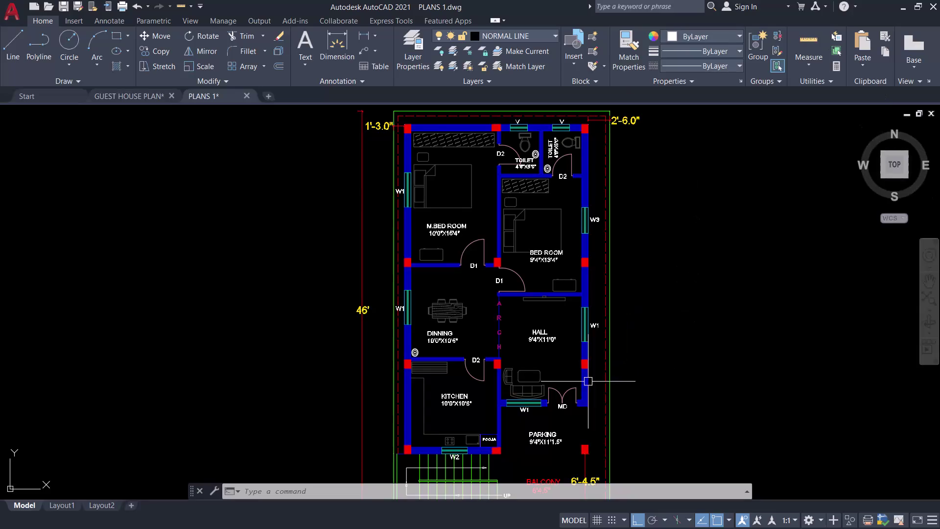
Look over the floor plan and save the drawing.
scroll(up, 3)
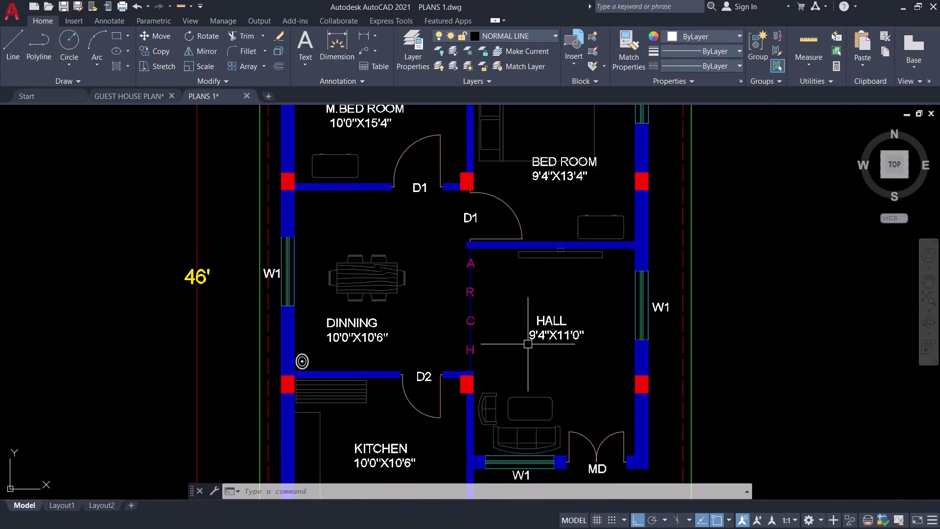
scroll(up, 3)
scroll(down, 3)
middle_drag(629, 299, 741, 239)
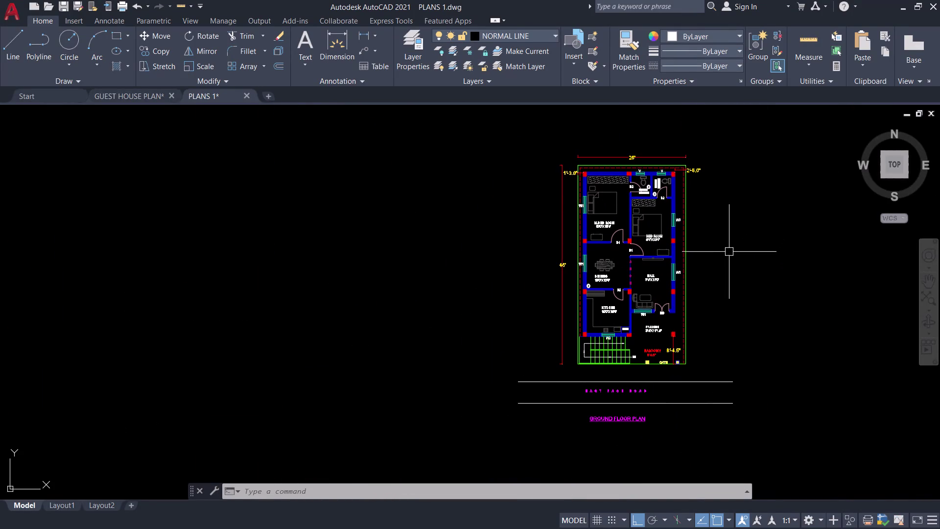
key(ctrl+s)
Pan the view to the empty space above the floor plan.
middle_drag(769, 189, 691, 285)
scroll(up, 3)
middle_drag(627, 124, 590, 264)
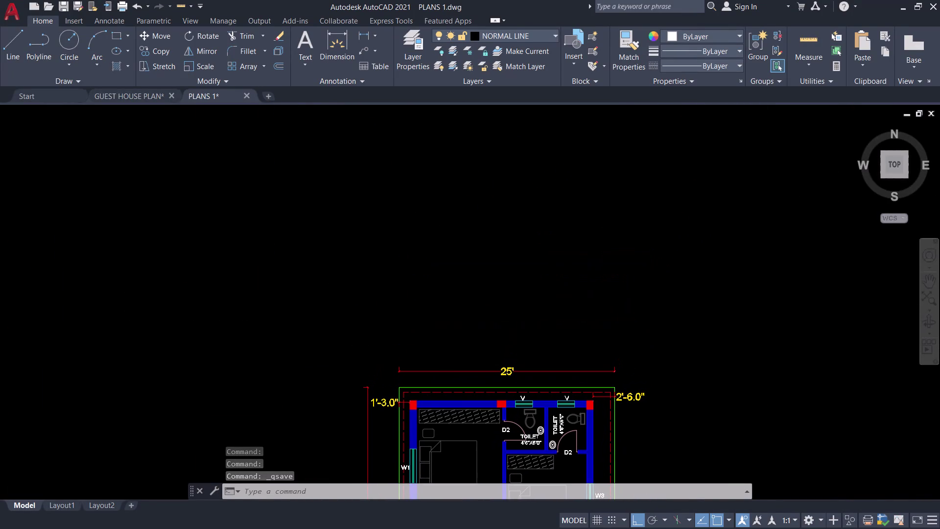
middle_drag(589, 264, 611, 262)
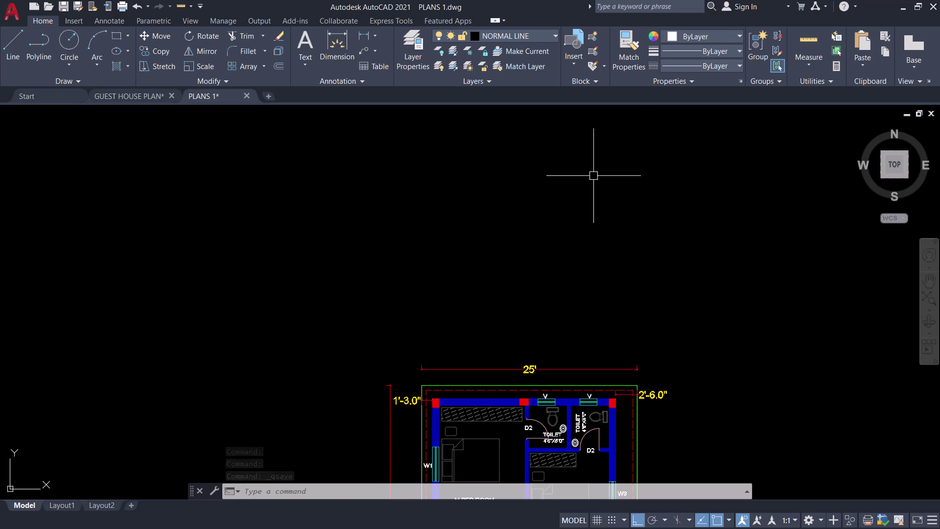
click(554, 40)
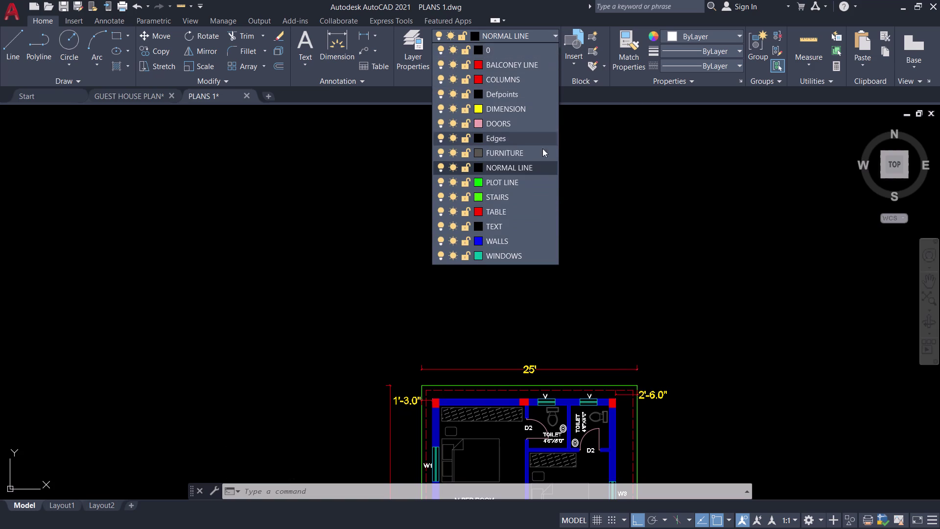
Draw a horizontal green line above the plan on the PLOT LINE layer.
click(526, 182)
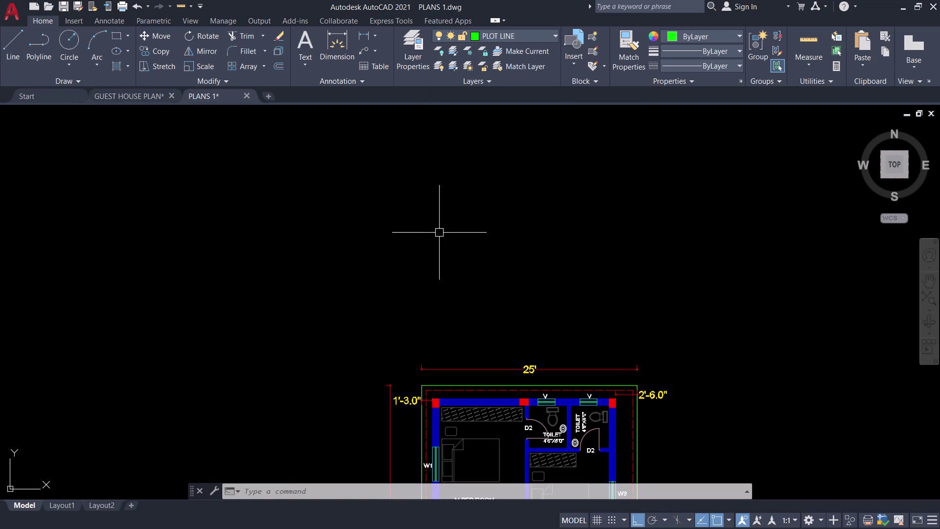
key(l)
key(space)
drag(364, 210, 385, 210)
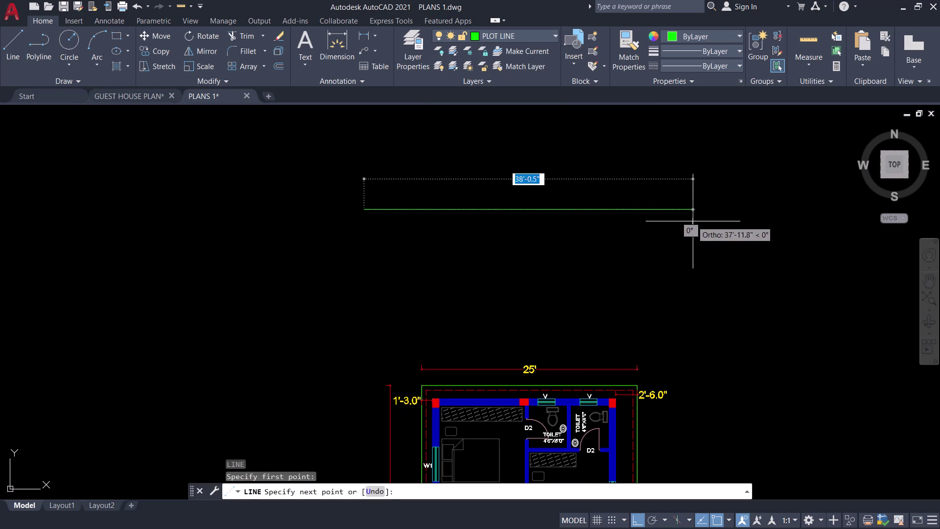
click(718, 220)
key(space)
middle_drag(636, 248, 609, 246)
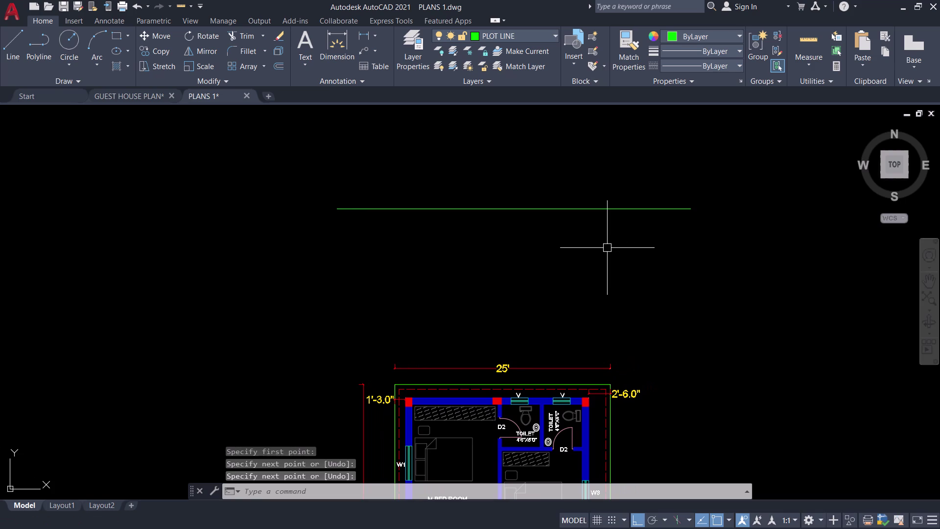
Erase the mistaken green line with the E command.
key(Escape)
drag(584, 191, 581, 183)
drag(579, 225, 582, 232)
key(e)
key(space)
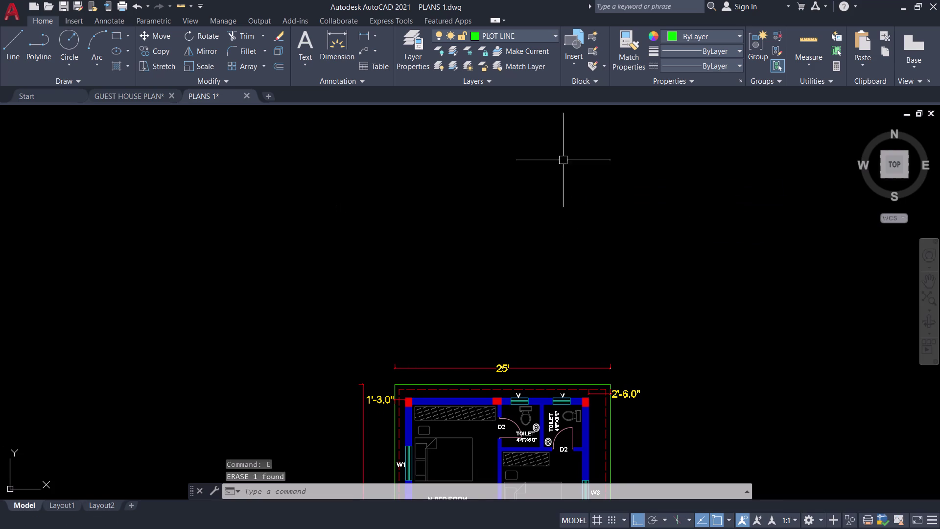
Draw a horizontal line about 35' long on the NORMAL LINE layer, centred above the plan.
click(541, 35)
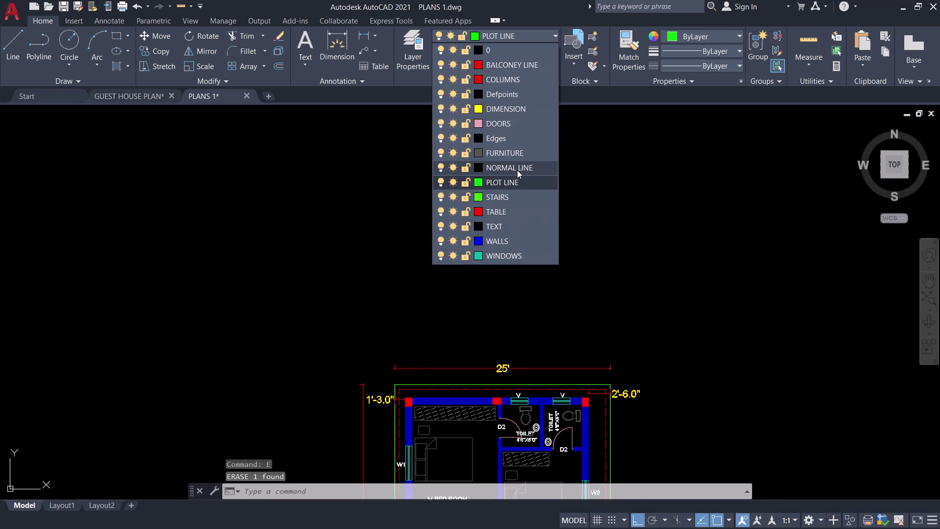
click(517, 169)
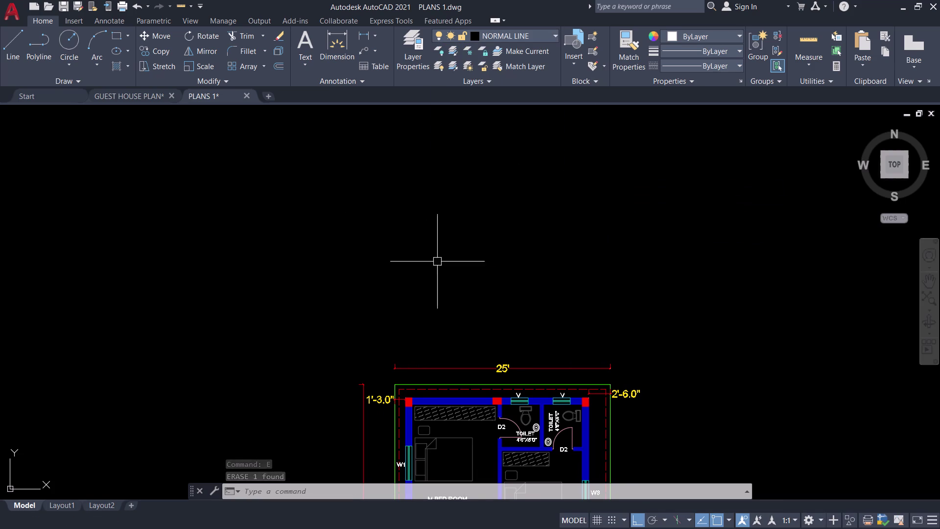
key(l)
key(space)
drag(361, 289, 379, 283)
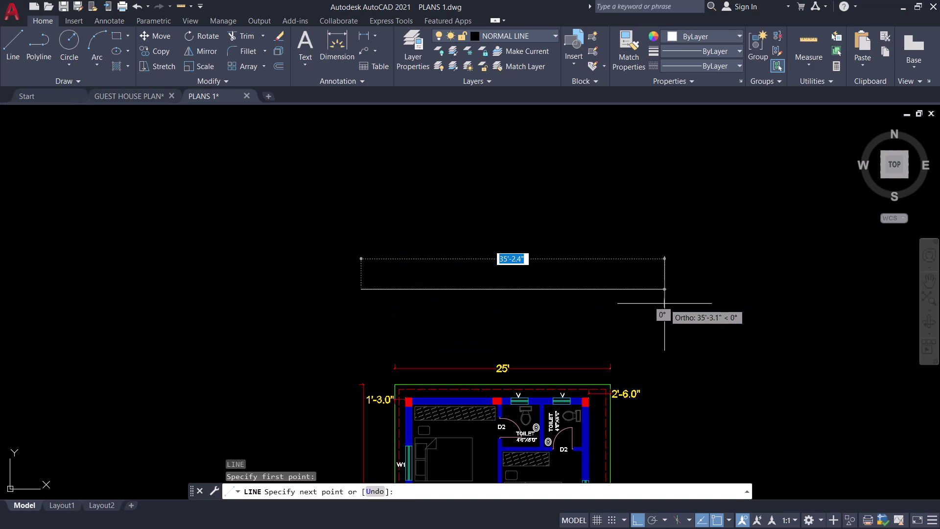
click(654, 302)
key(space)
middle_drag(543, 303, 591, 257)
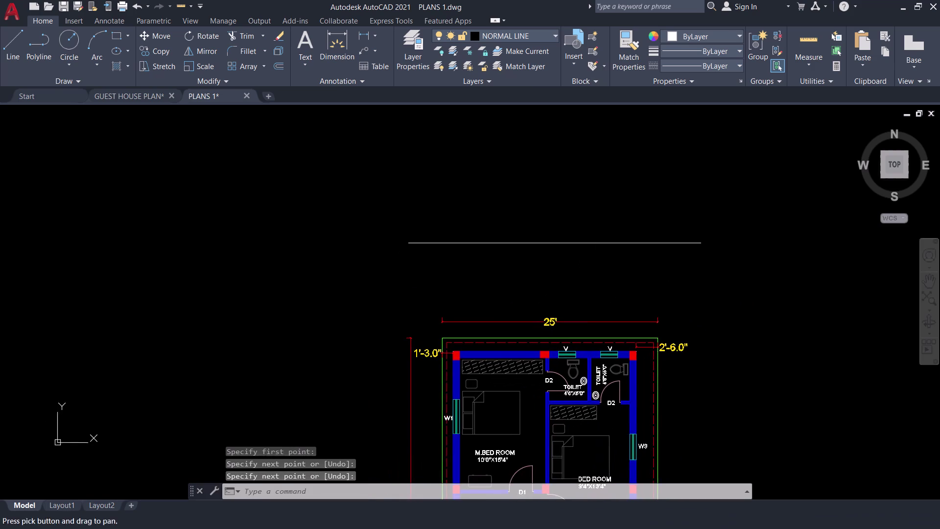
scroll(down, 3)
middle_drag(587, 257, 556, 257)
scroll(up, 3)
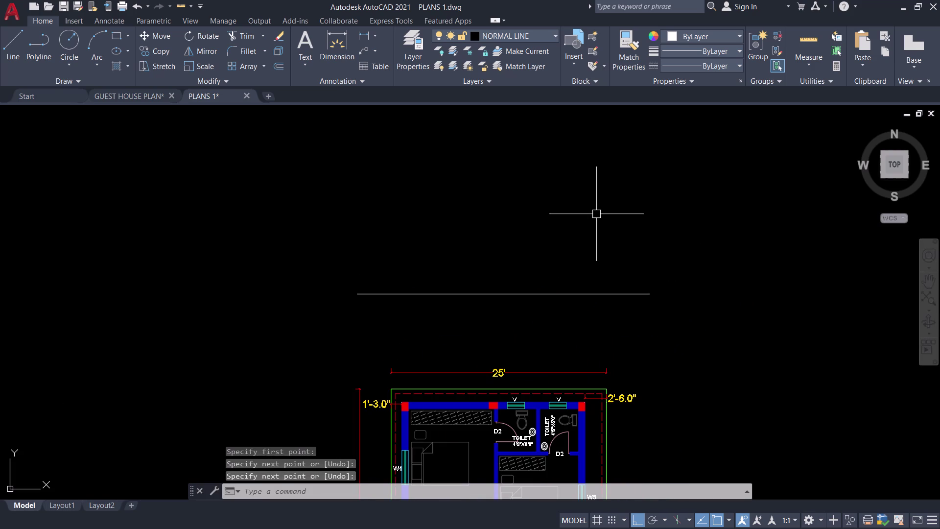
Glance at the layer list and GUEST HOUSE PLAN drawing, then return to PLANS 1.
click(537, 33)
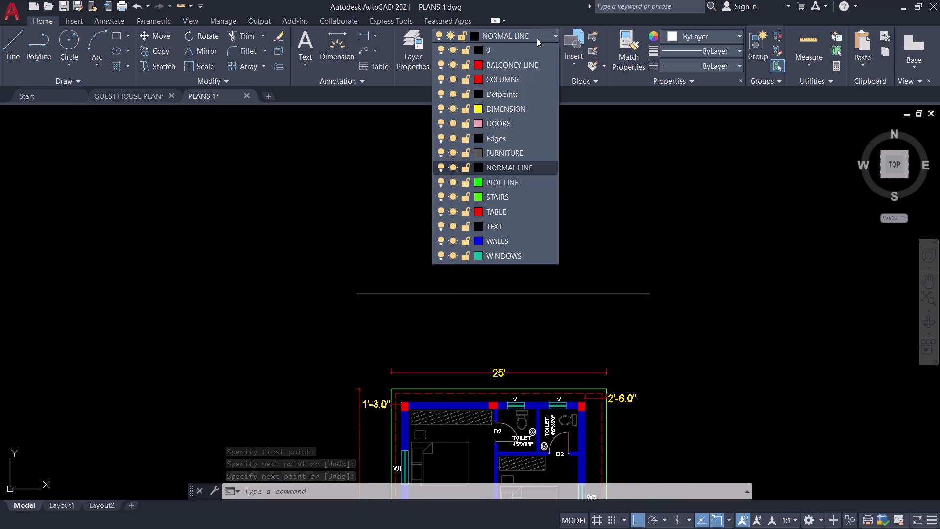
key(Escape)
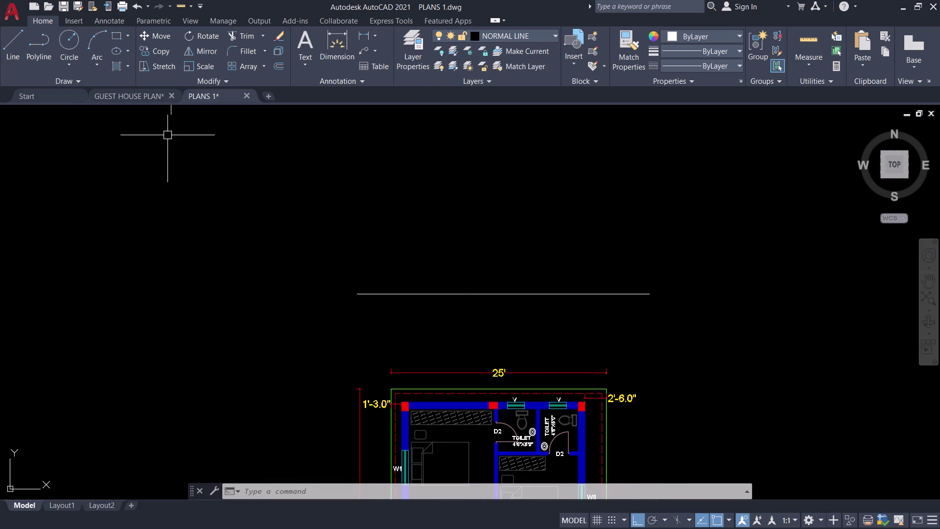
click(127, 96)
click(197, 94)
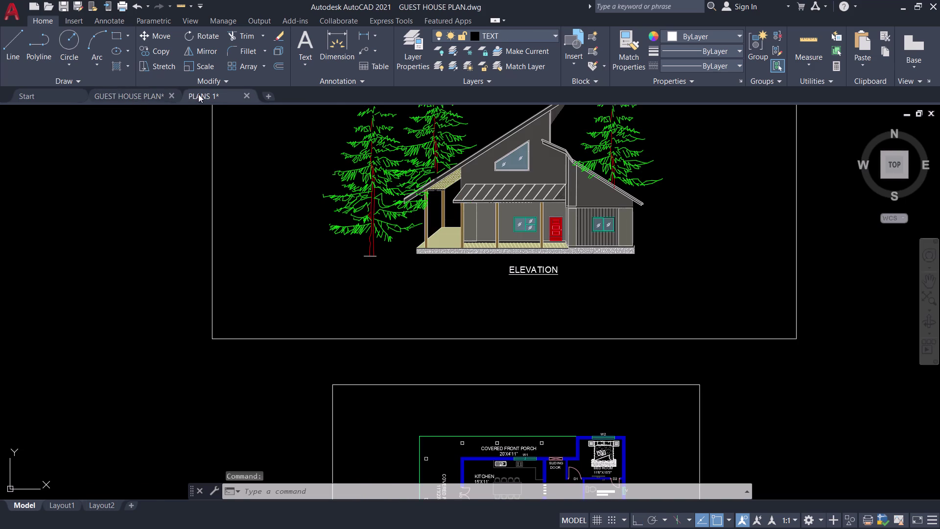
click(528, 36)
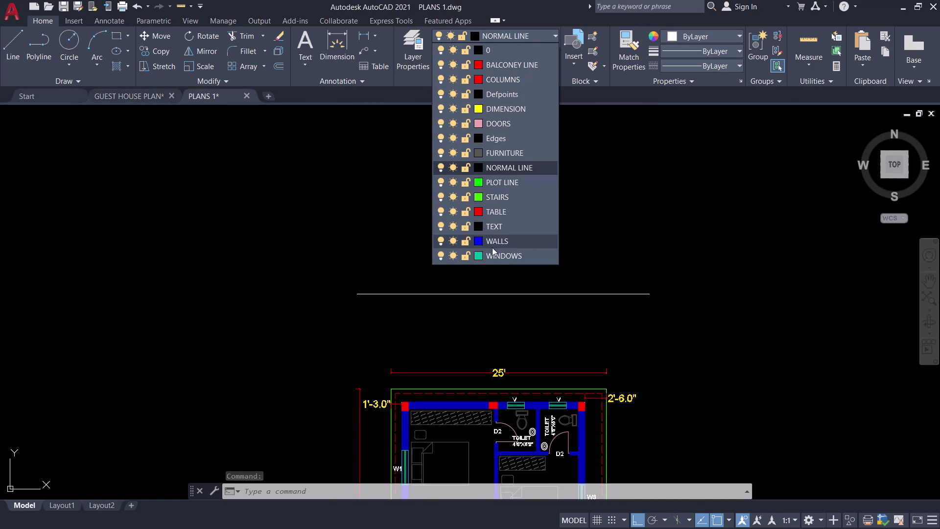
key(Escape)
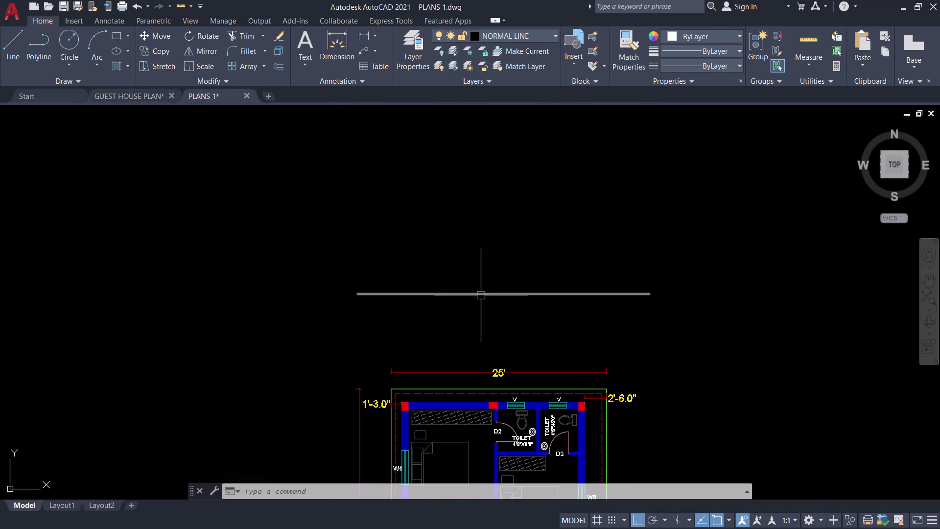
Cancel stray commands and an aborted first offset attempt.
right_click(480, 295)
click(479, 294)
key(Escape)
key(Escape)
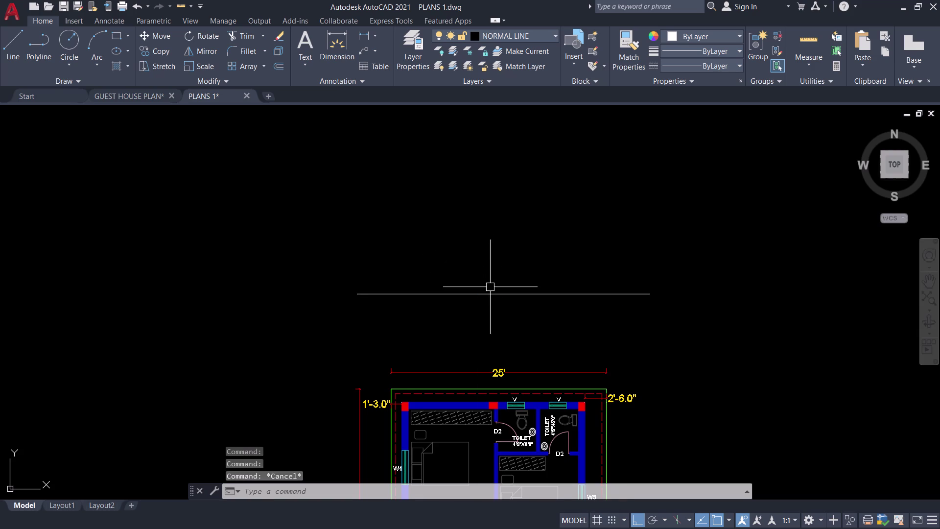
click(490, 291)
key(o)
key(space)
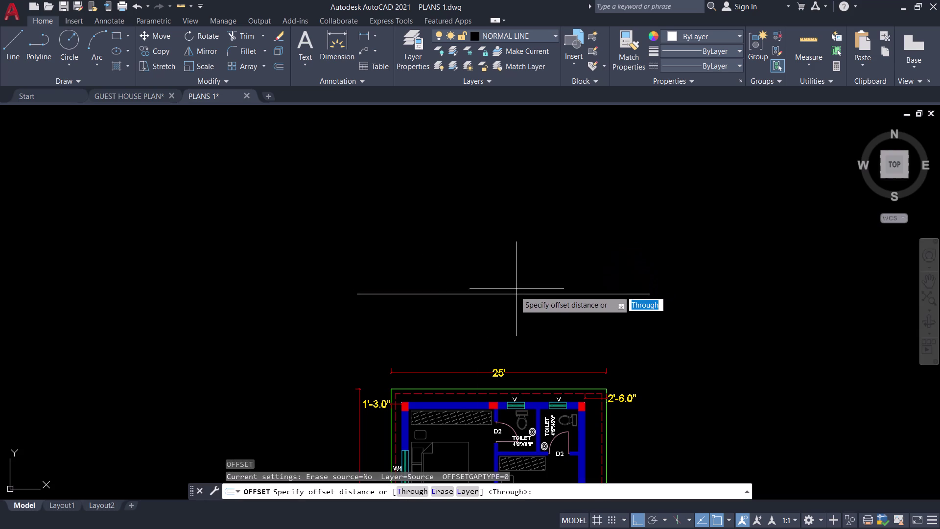
click(503, 294)
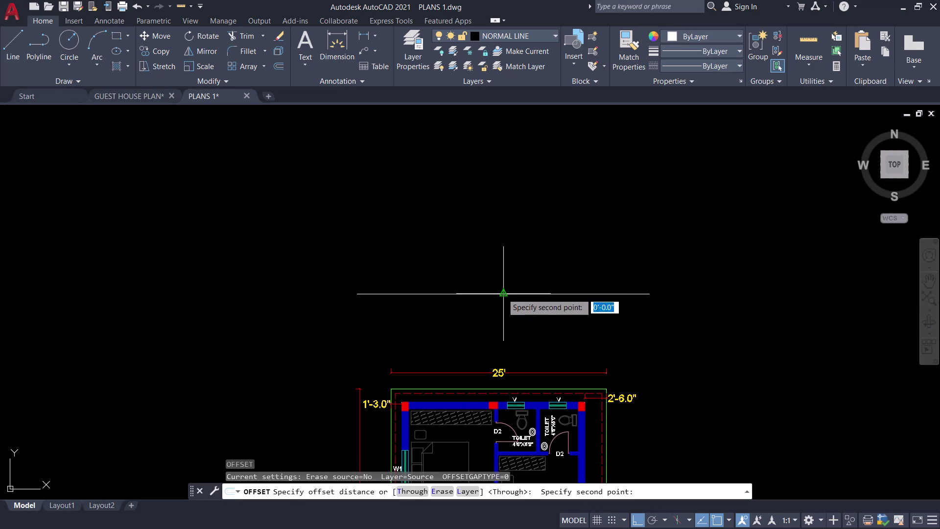
key(Escape)
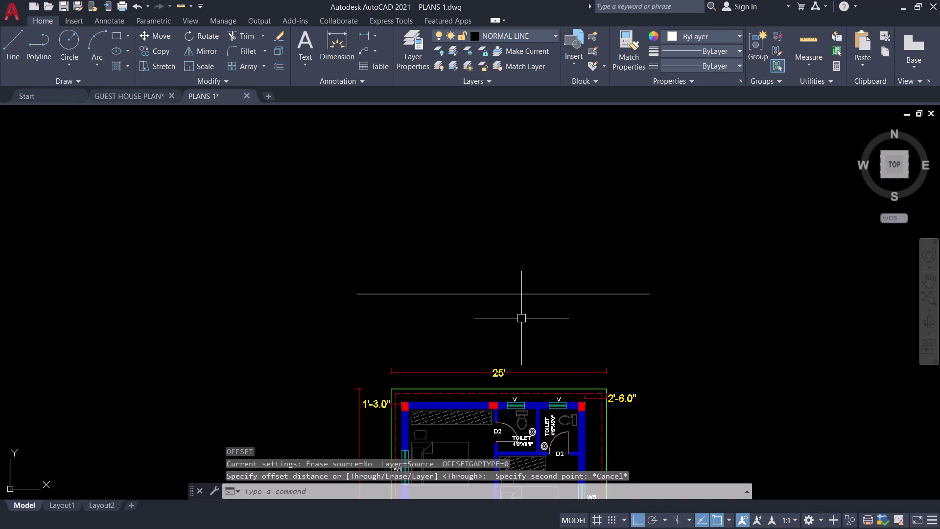
Offset the horizontal line 1'-6" to create a parallel copy.
click(523, 319)
click(458, 209)
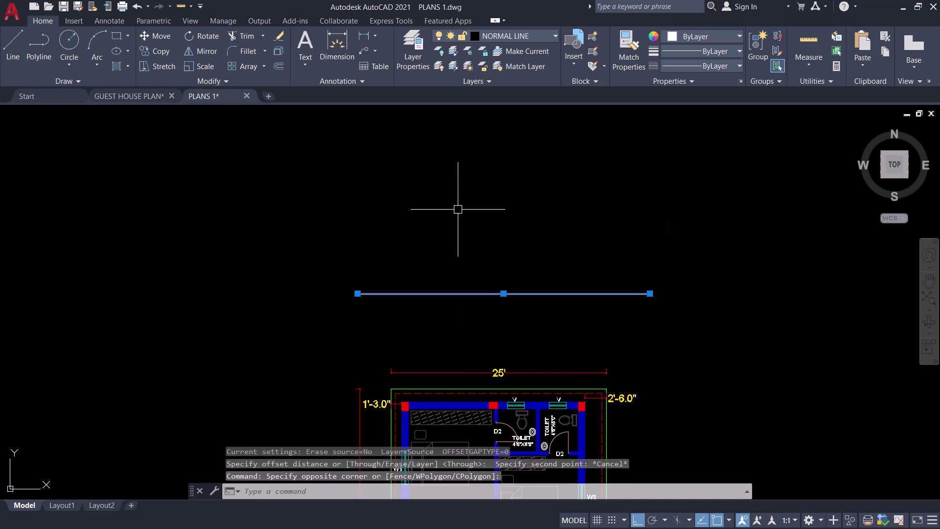
key(o)
key(space)
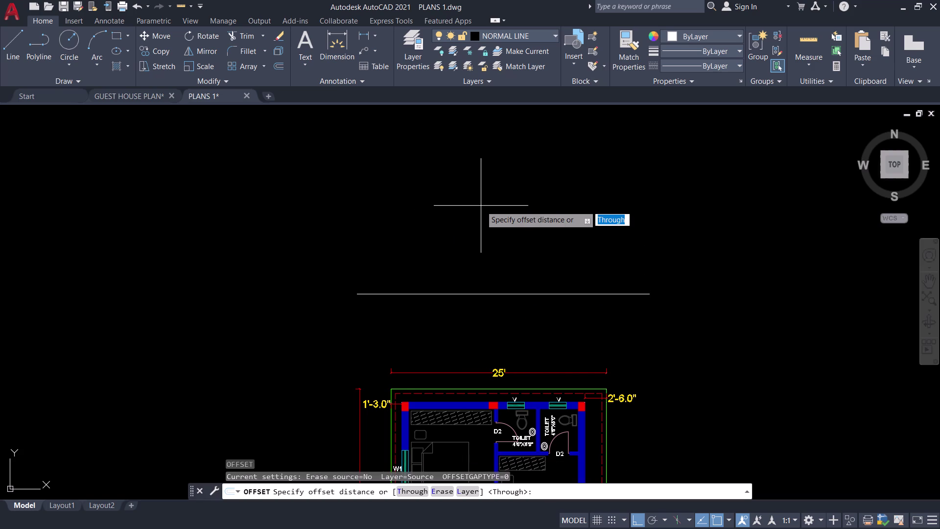
key(1)
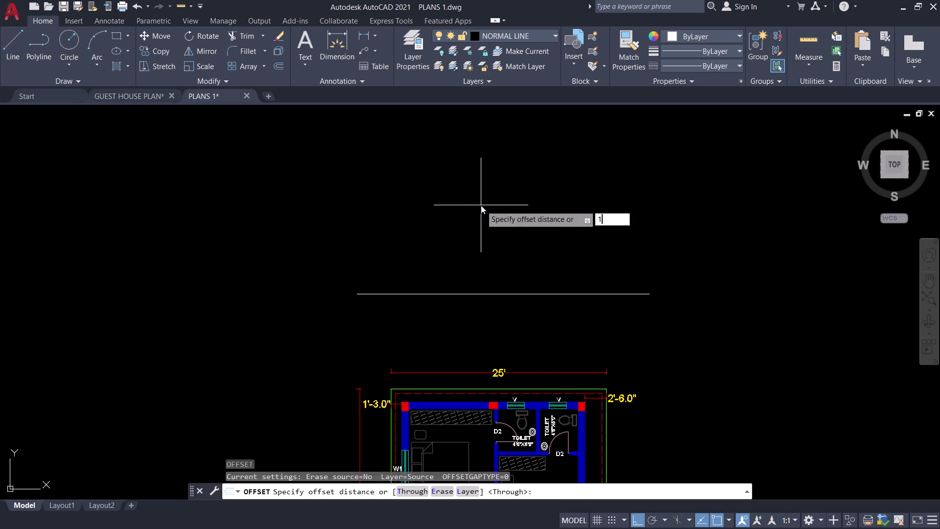
text('6)
key(Return)
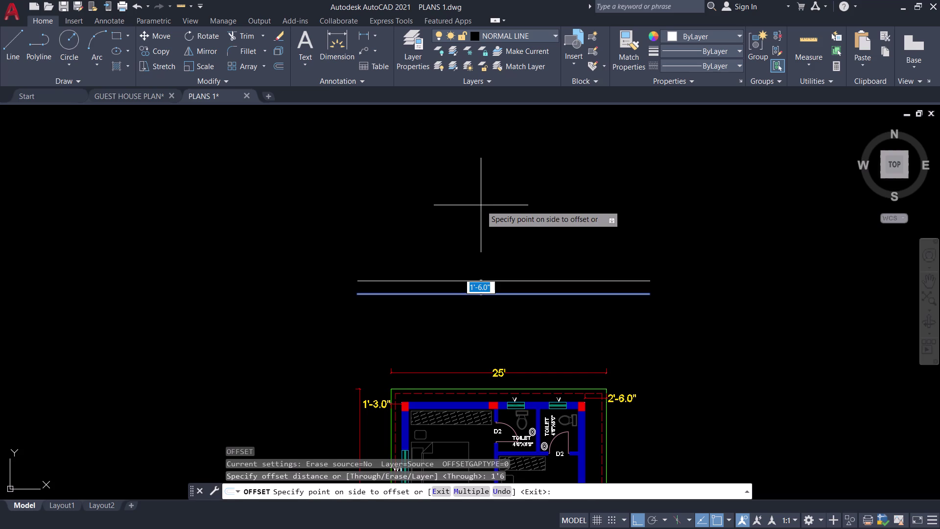
drag(482, 205, 483, 200)
drag(483, 281, 487, 276)
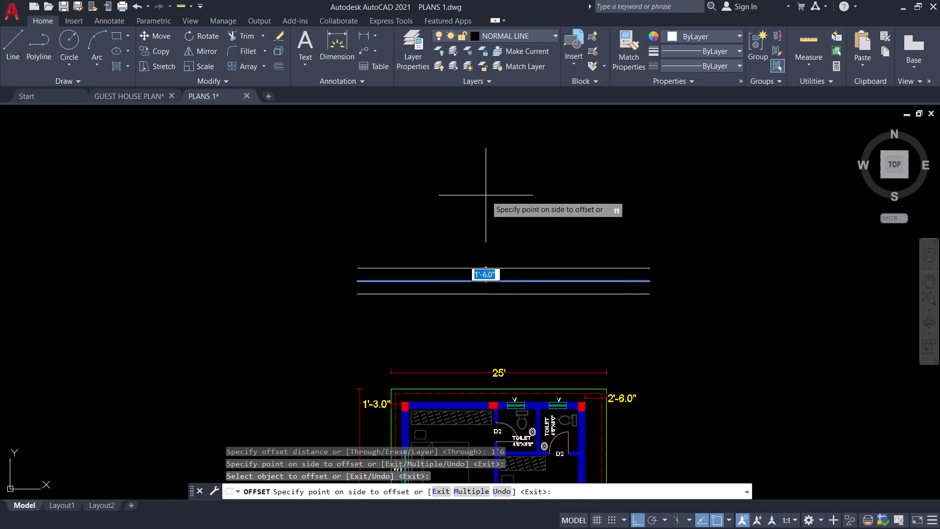
Add further parallel level lines at 10', 6 and 3'6 spacings.
text(10')
key(Return)
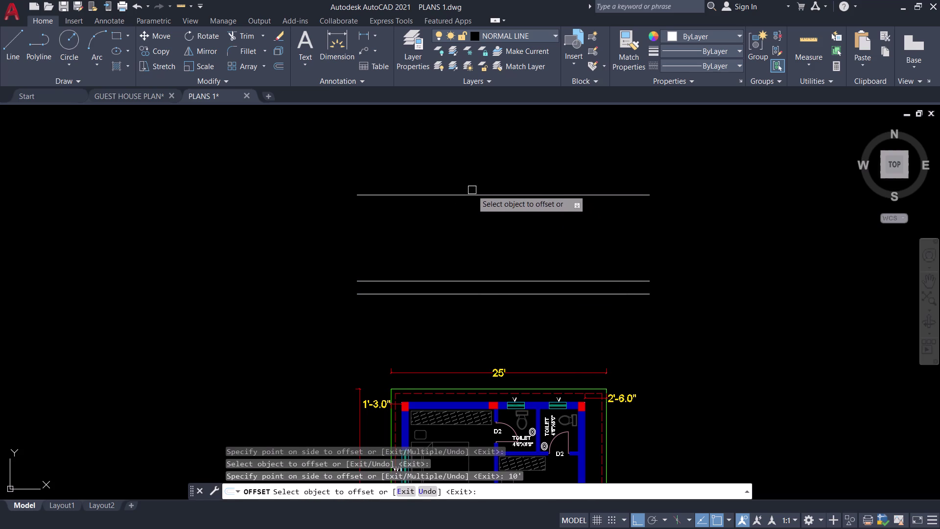
click(471, 194)
key(6)
key(Return)
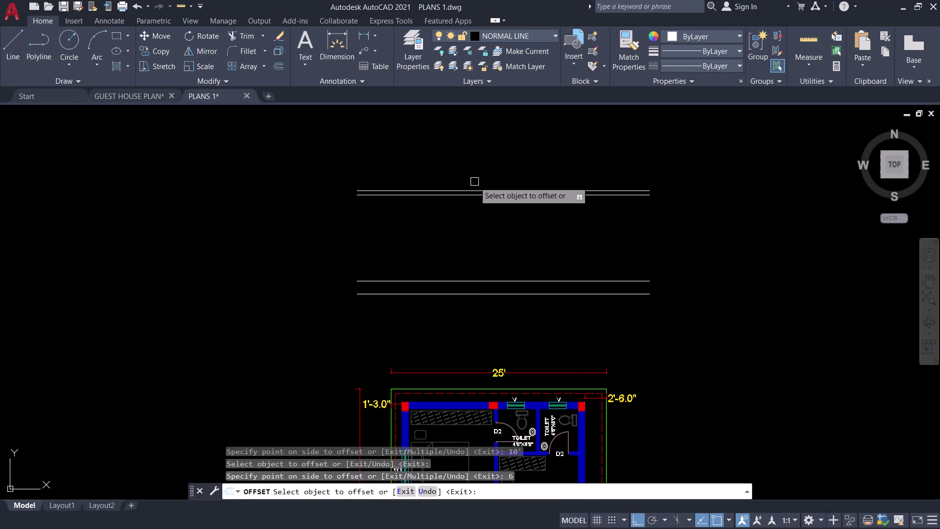
click(481, 188)
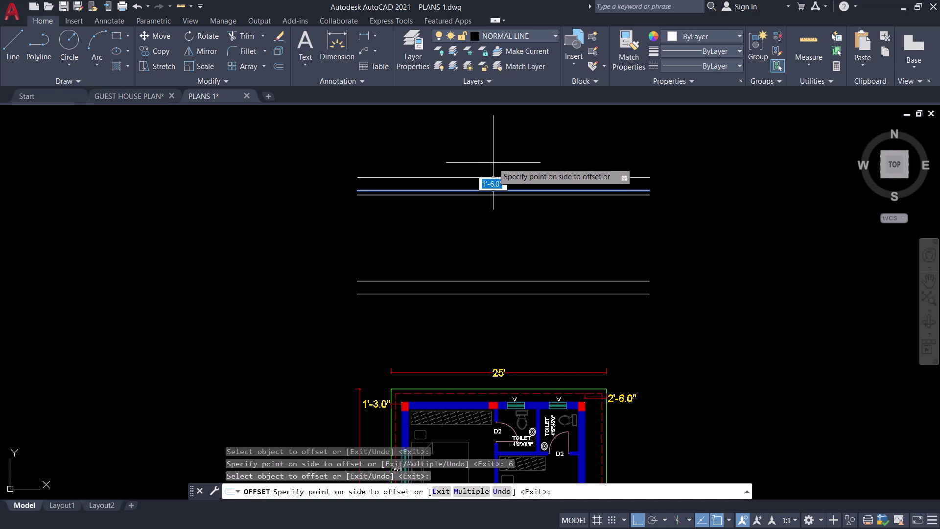
text(3'6)
key(Return)
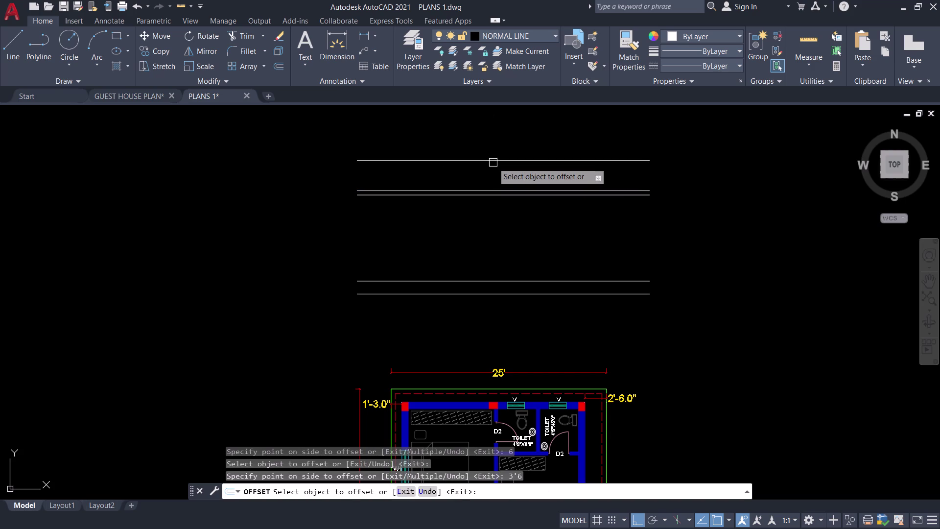
Add two more parallel lines, each offset 3' from the previous.
click(494, 277)
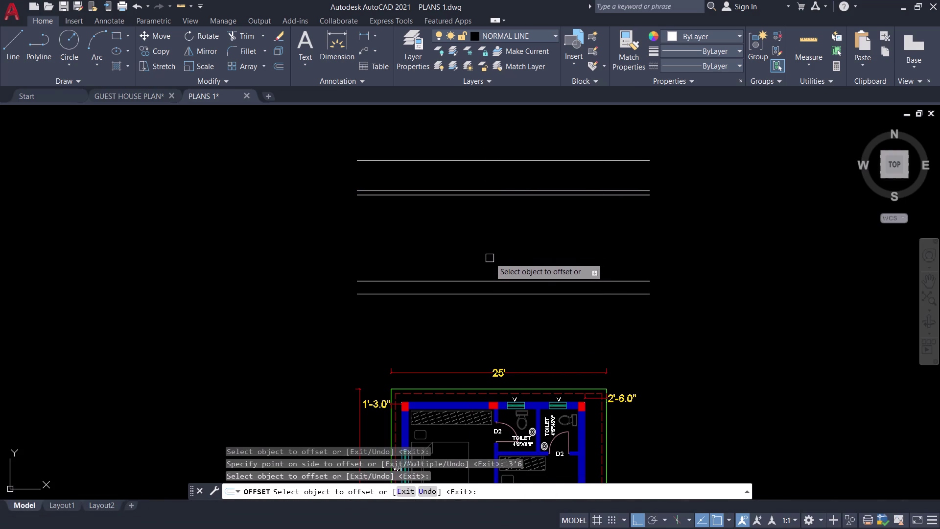
click(489, 279)
text(3)
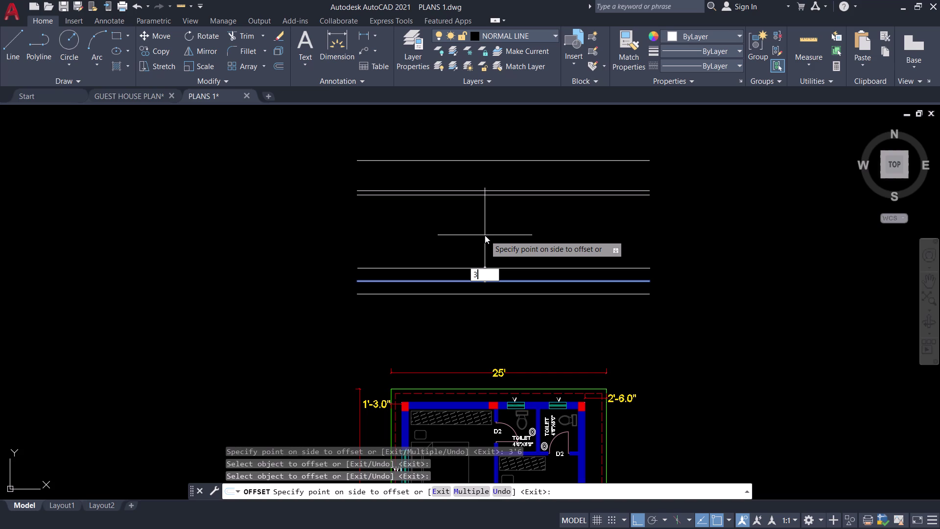
text(')
key(Return)
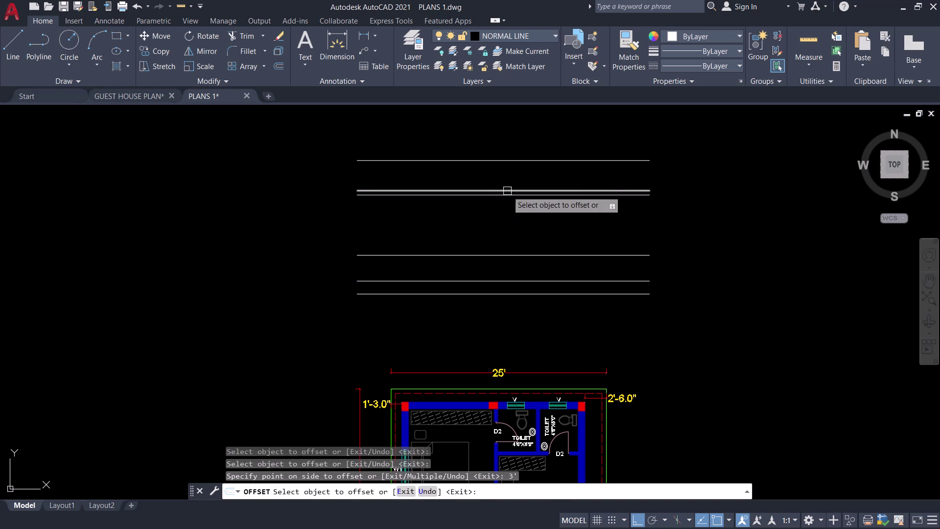
scroll(up, 3)
click(493, 203)
text(3)
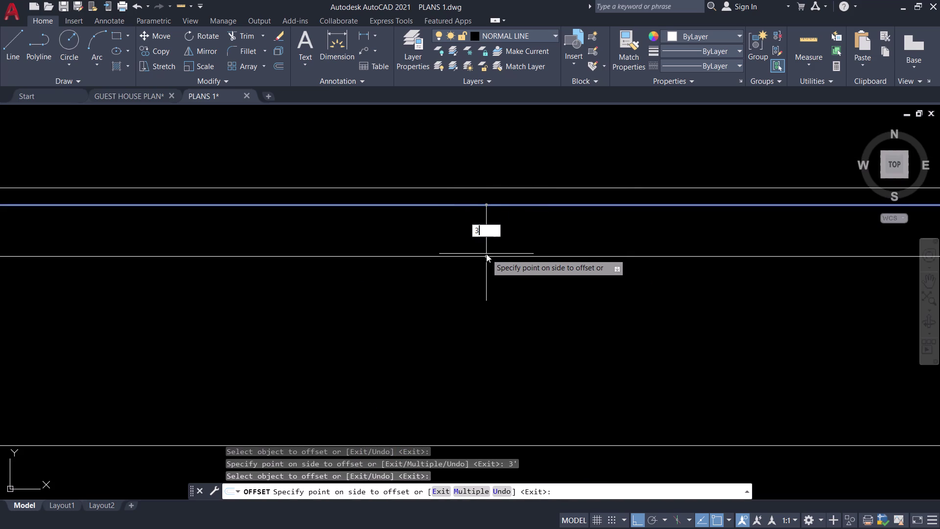
text(')
key(Return)
scroll(down, 3)
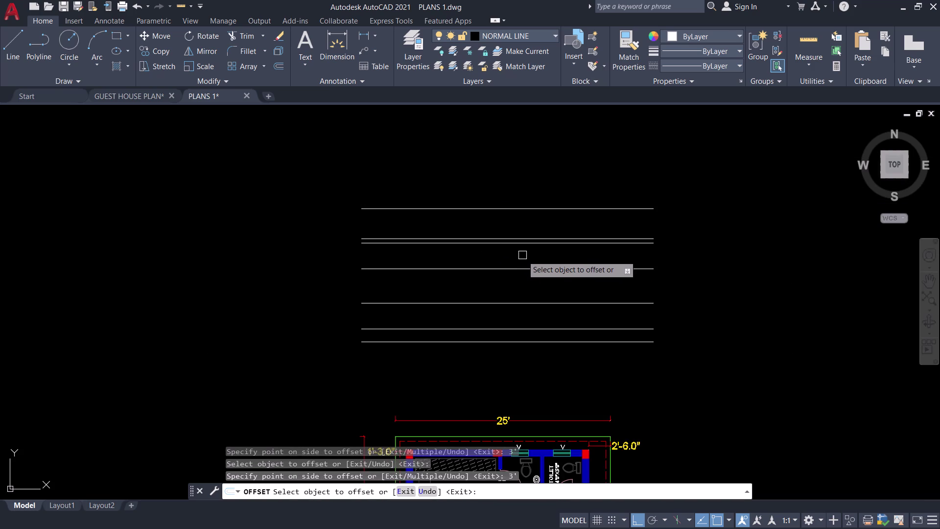
key(Escape)
middle_drag(679, 288, 640, 208)
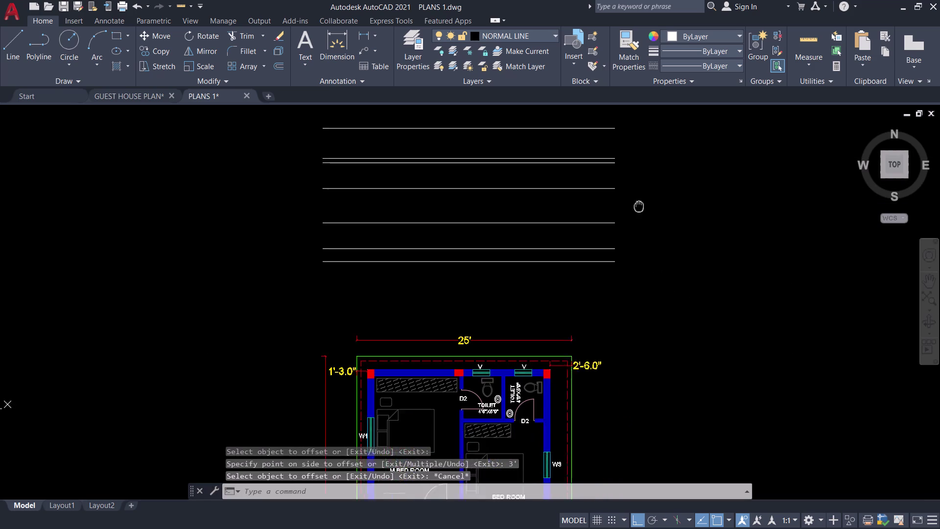
middle_drag(641, 208, 612, 177)
Place a vertical construction line (XL) through the plan's left outer top corner.
middle_drag(561, 287, 562, 244)
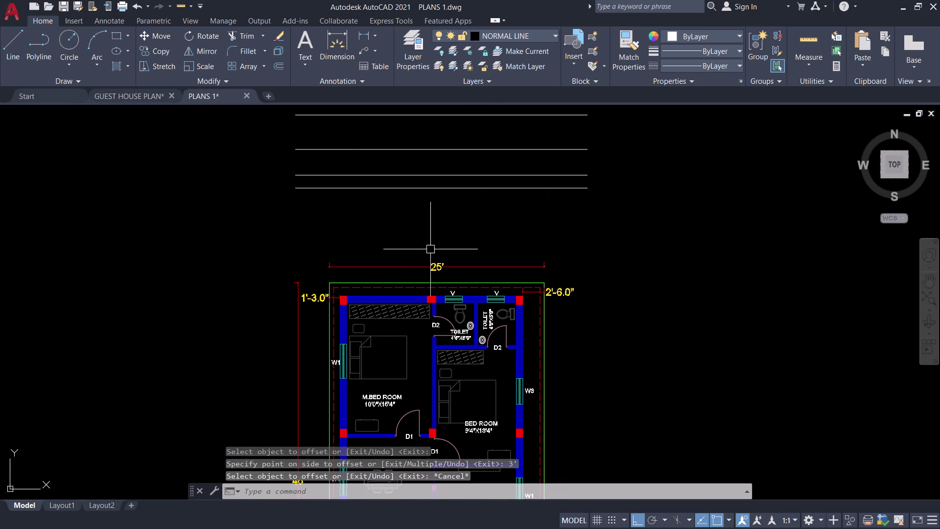
key(x)
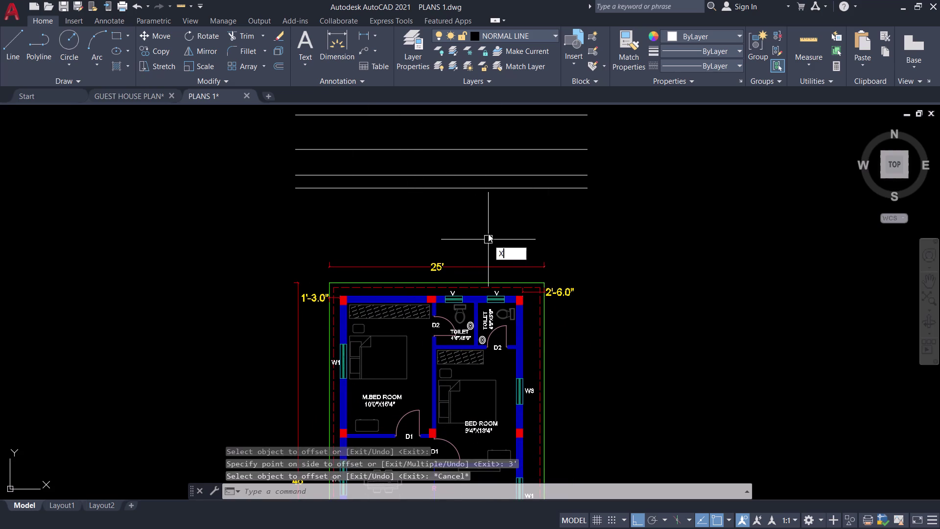
key(l)
key(space)
key(v)
key(space)
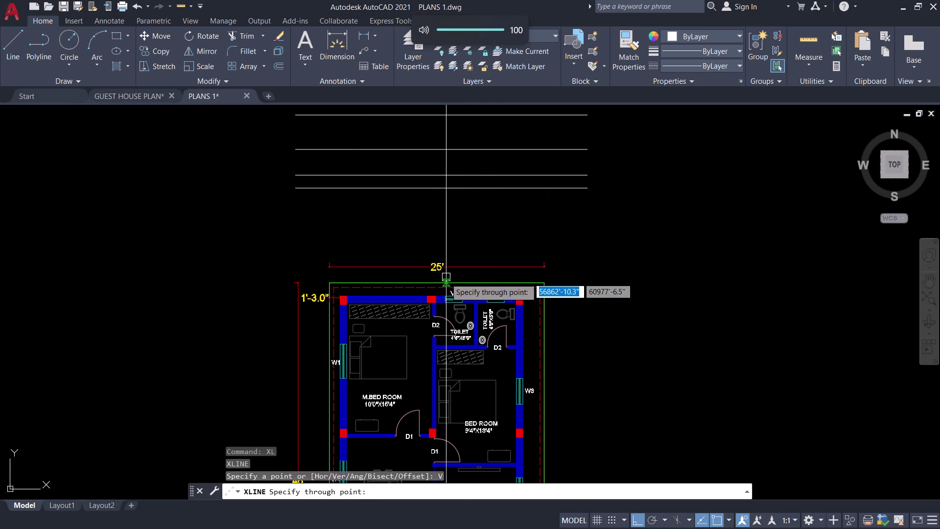
scroll(up, 3)
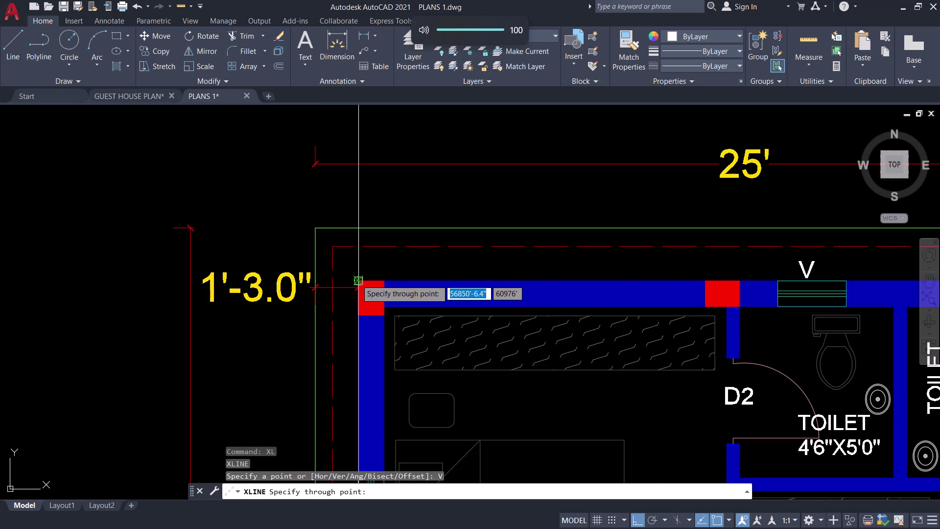
scroll(up, 3)
click(365, 282)
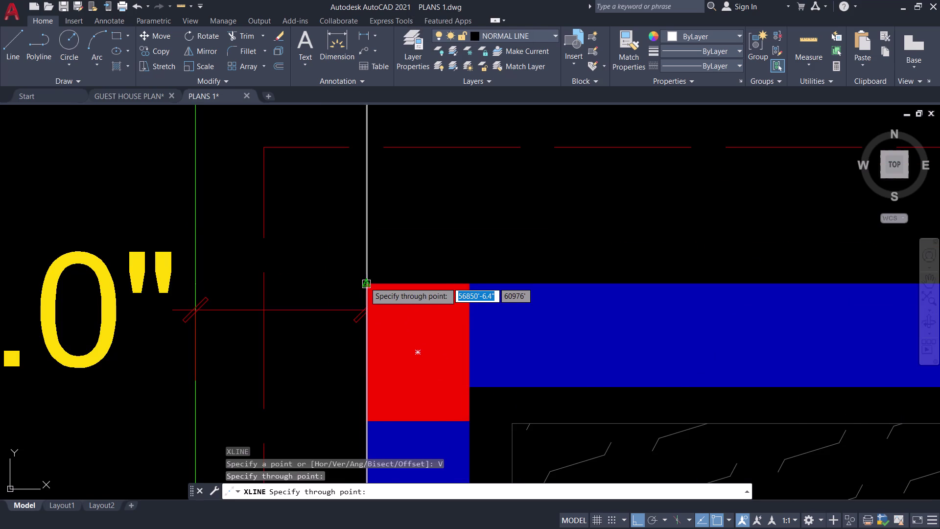
Place a second vertical construction line through the right outer corner.
scroll(down, 3)
scroll(up, 3)
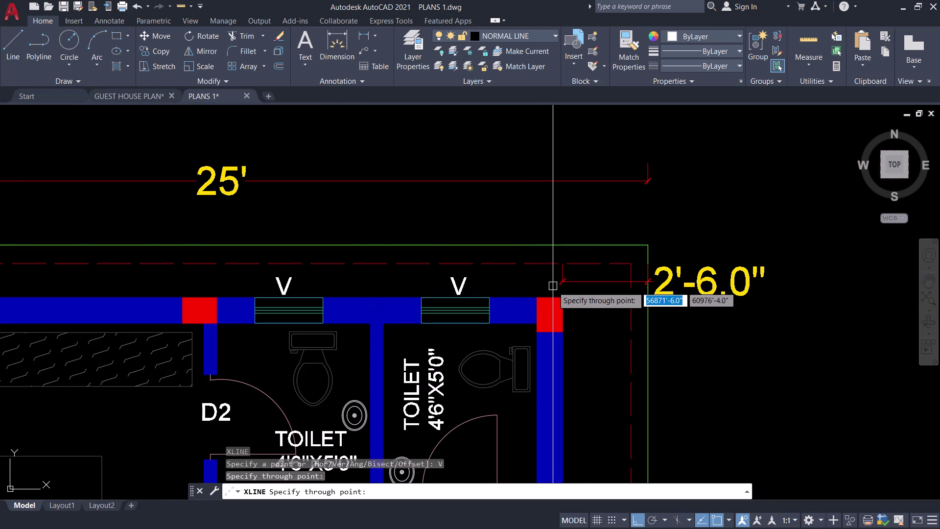
click(560, 298)
scroll(down, 3)
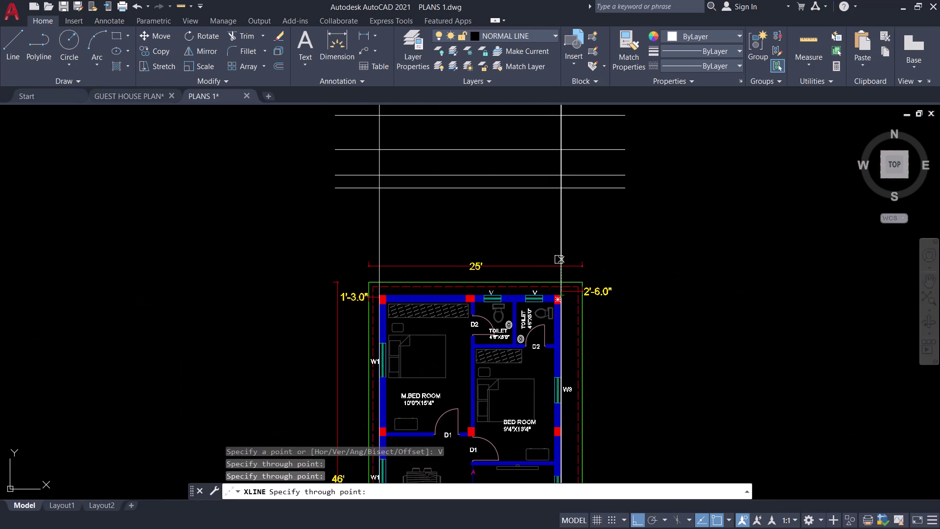
key(space)
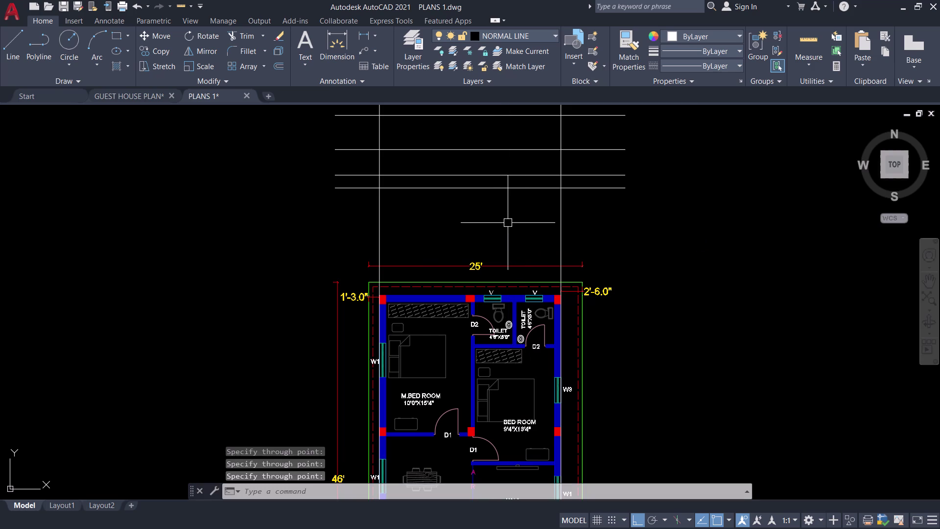
scroll(down, 3)
middle_drag(513, 236, 524, 273)
Fence-trim the horizontal lines' left overhangs, then undo a right-side trim.
scroll(up, 3)
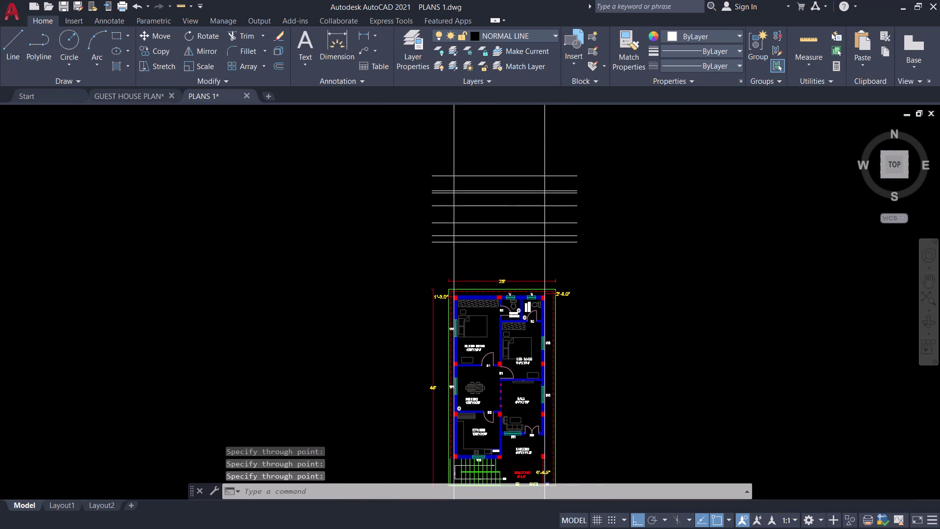
middle_drag(512, 255, 521, 288)
scroll(down, 3)
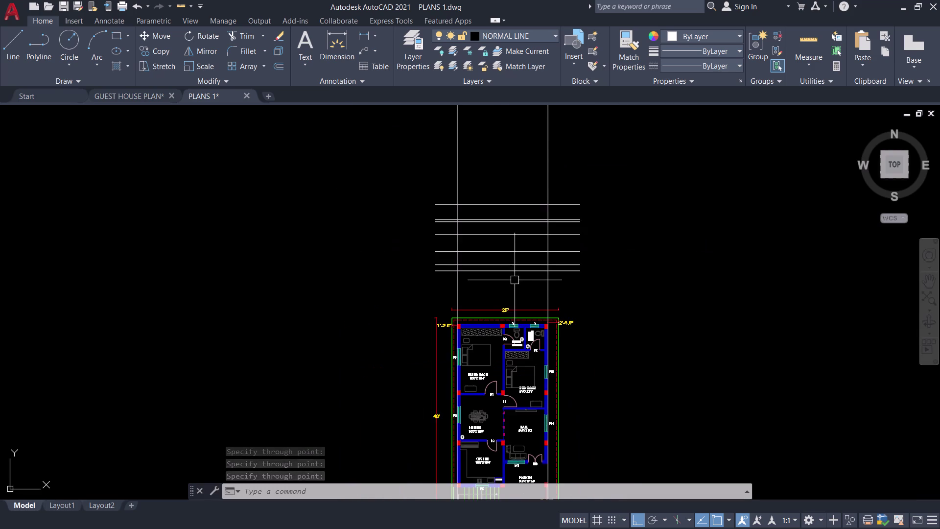
middle_drag(514, 280, 529, 310)
key(t)
key(r)
key(space)
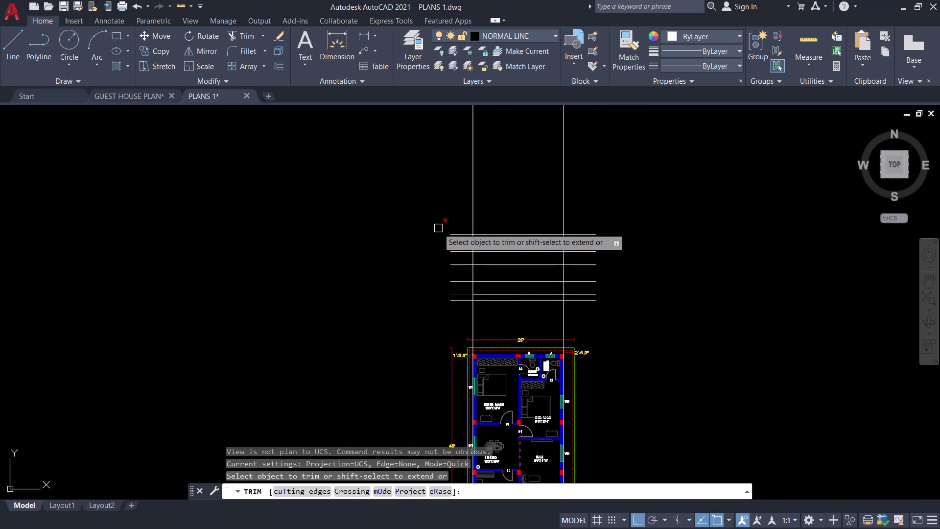
scroll(up, 3)
click(455, 207)
click(466, 401)
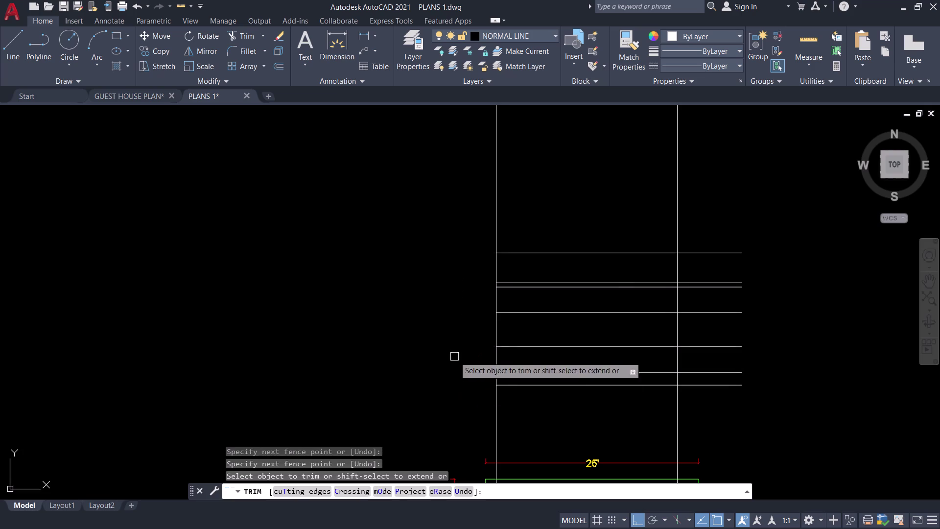
drag(706, 203, 706, 223)
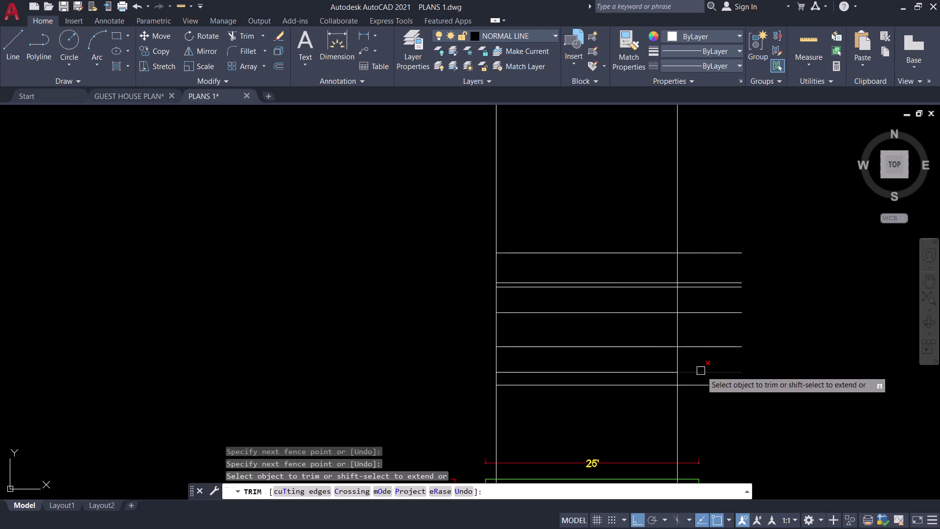
key(ctrl+z)
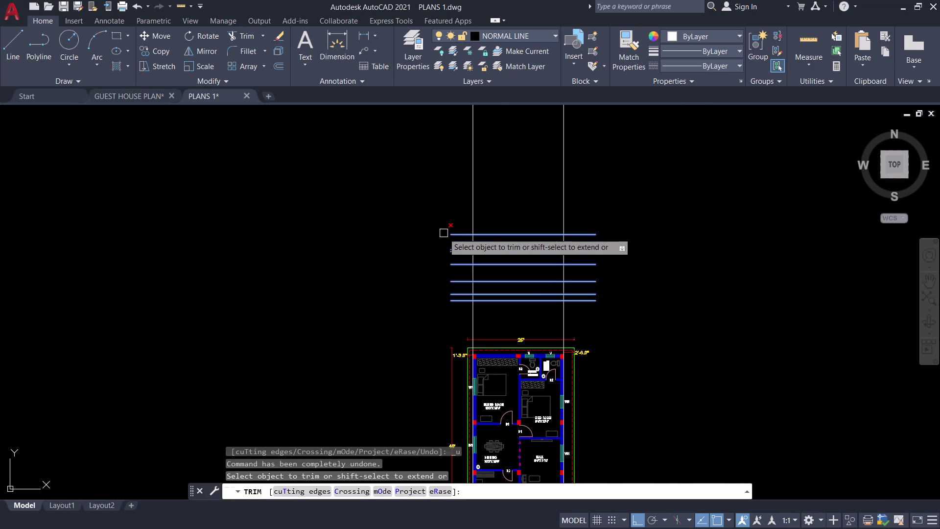
Cancel trimming and try window-selecting the horizontal lines.
scroll(up, 3)
key(Escape)
key(Escape)
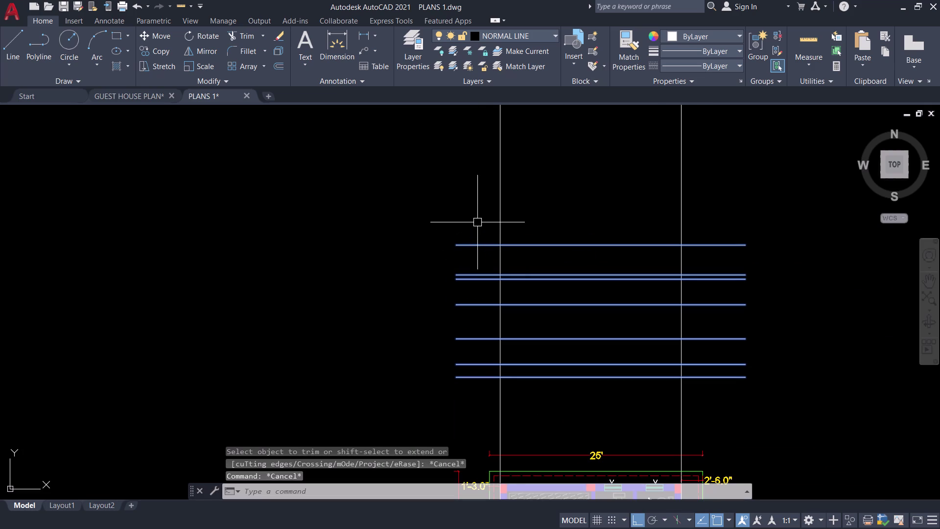
drag(471, 222, 473, 227)
drag(472, 368, 472, 369)
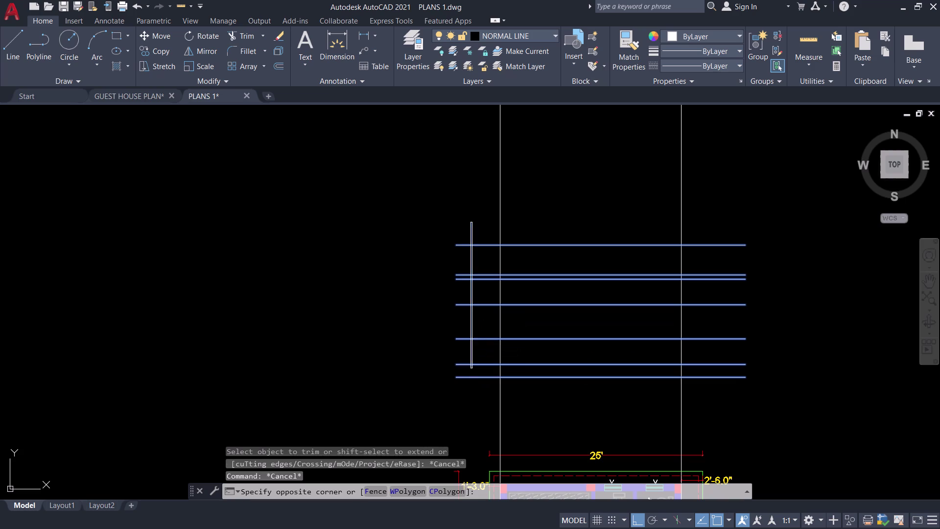
drag(472, 369, 472, 374)
click(470, 373)
click(470, 364)
click(473, 335)
key(Escape)
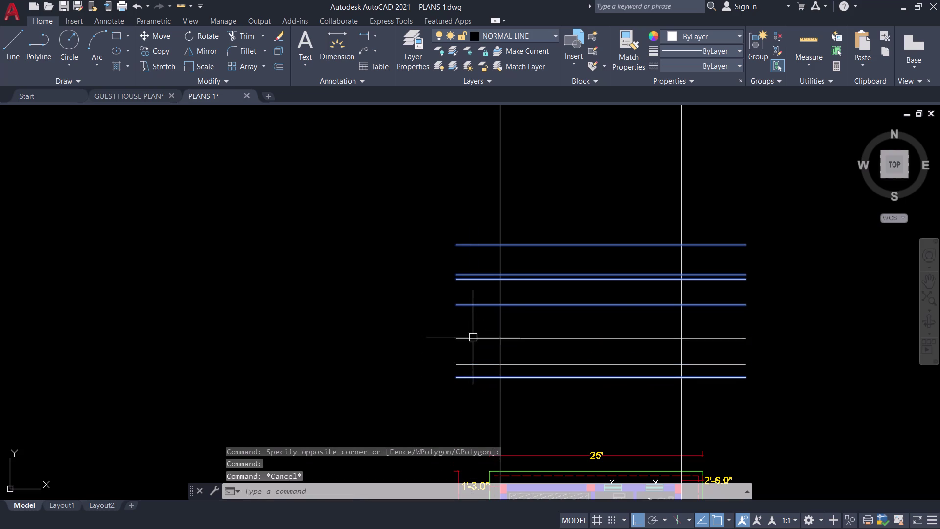
key(Escape)
Select the upper horizontal lines, then clear the unfinished selection.
click(476, 304)
key(Escape)
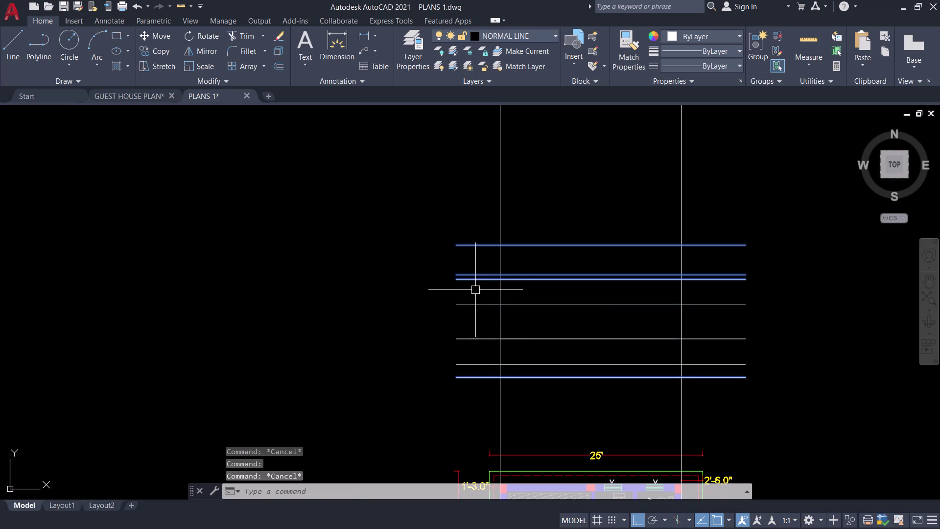
click(478, 281)
drag(478, 300, 477, 293)
click(460, 200)
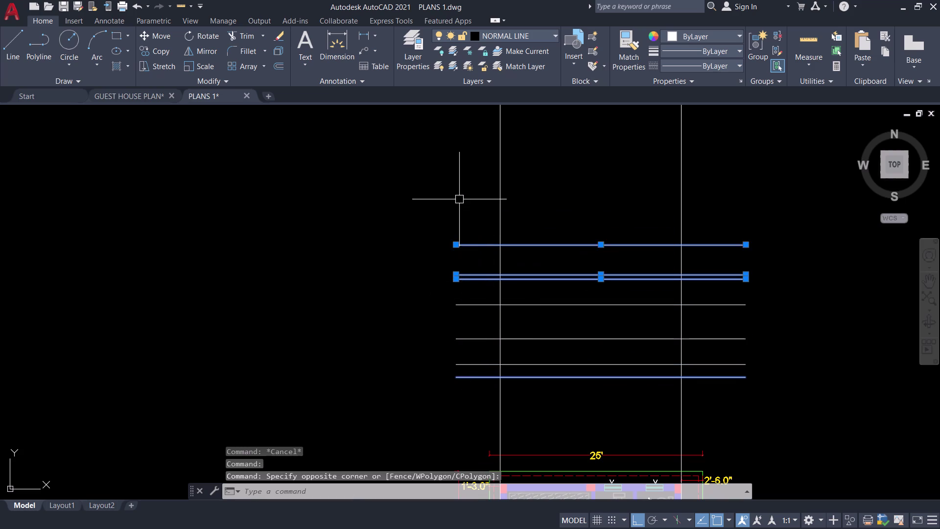
key(Escape)
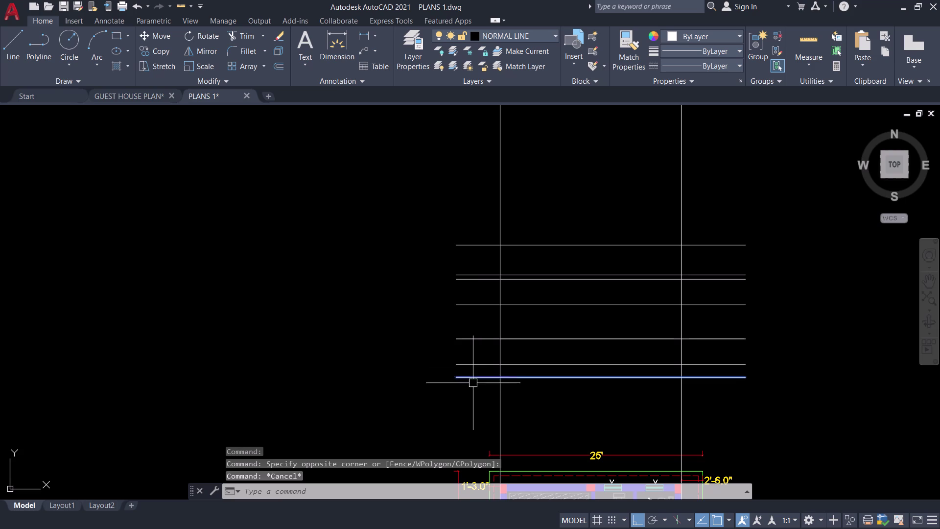
drag(473, 390, 470, 385)
click(468, 377)
key(Escape)
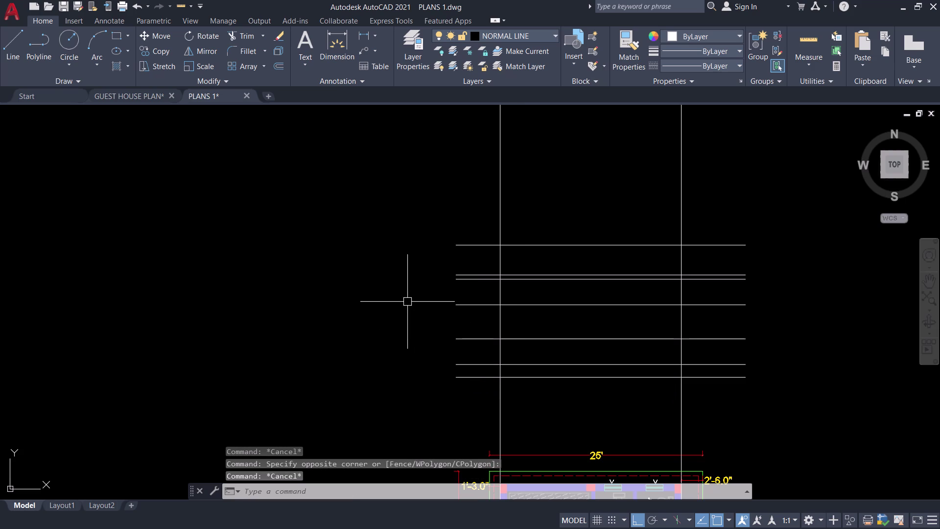
Trim the left and right overhangs of the horizontal lines with TR fences.
key(t)
text(R)
key(space)
click(463, 217)
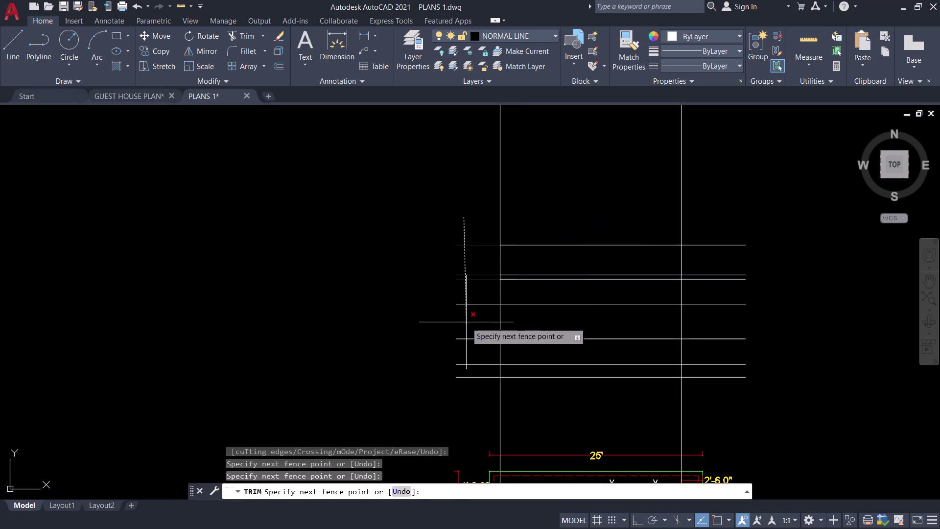
click(468, 366)
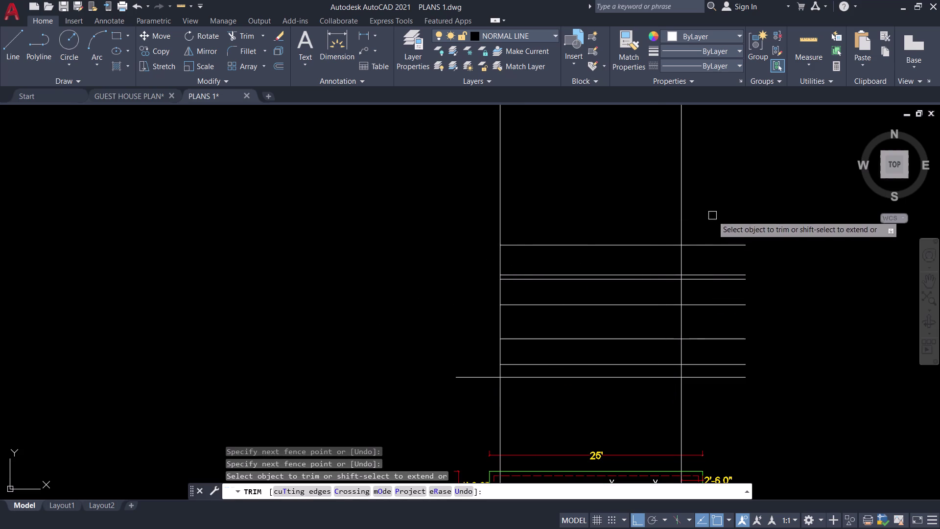
click(712, 215)
click(709, 368)
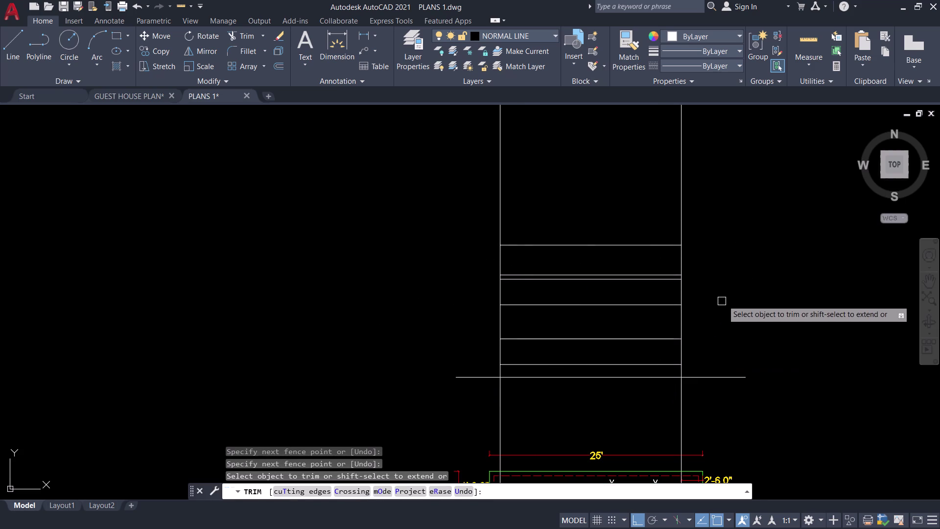
key(Escape)
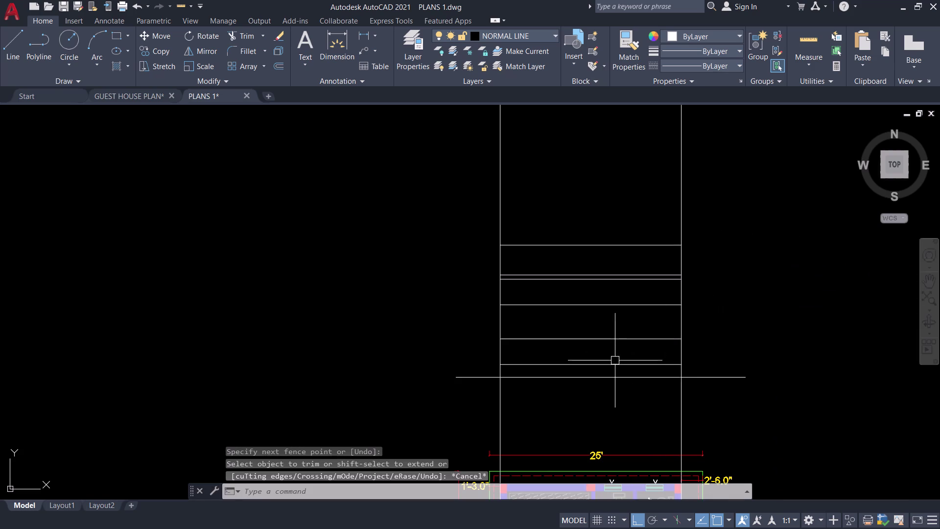
scroll(up, 3)
Pan and zoom from the elevation framework to centre the plan's top wall.
middle_drag(543, 356, 256, 335)
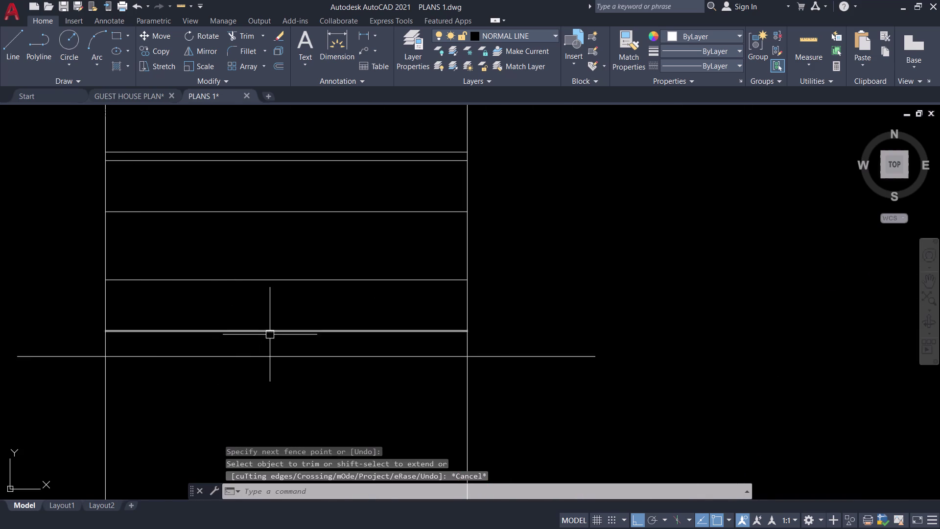
middle_drag(272, 336, 418, 326)
scroll(down, 3)
middle_drag(419, 295, 480, 348)
scroll(up, 3)
middle_drag(457, 322, 428, 303)
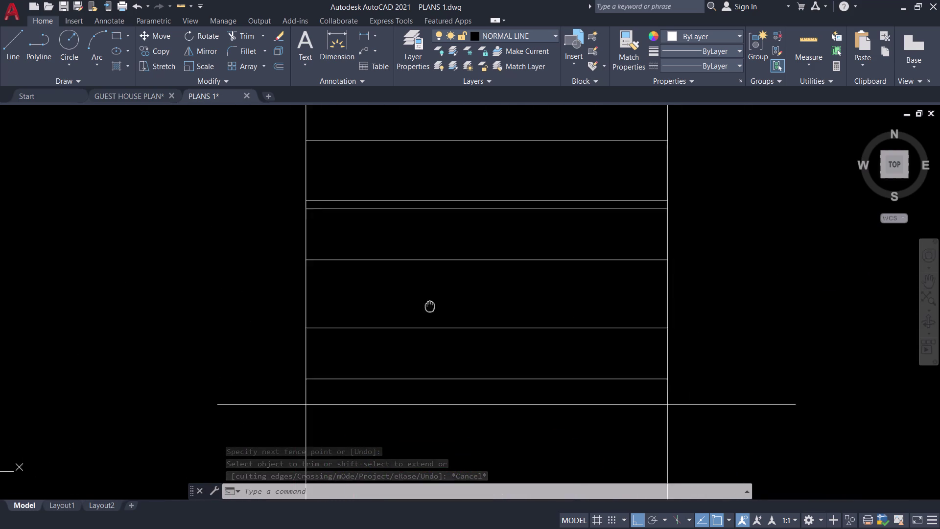
middle_drag(428, 303, 418, 294)
scroll(up, 3)
scroll(down, 3)
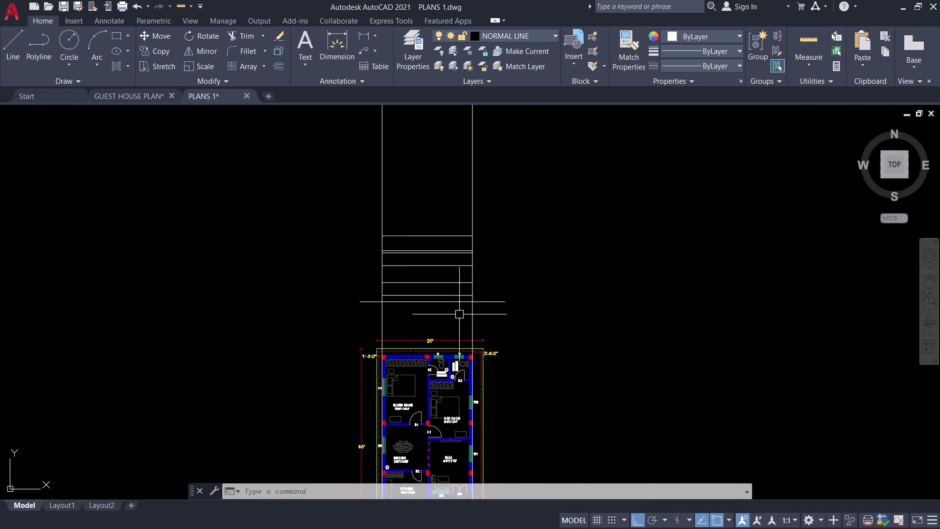
middle_drag(459, 314, 429, 255)
scroll(up, 3)
Place vertical construction lines (XL, Ver) at the top-right and top-left columns.
key(x)
key(l)
key(space)
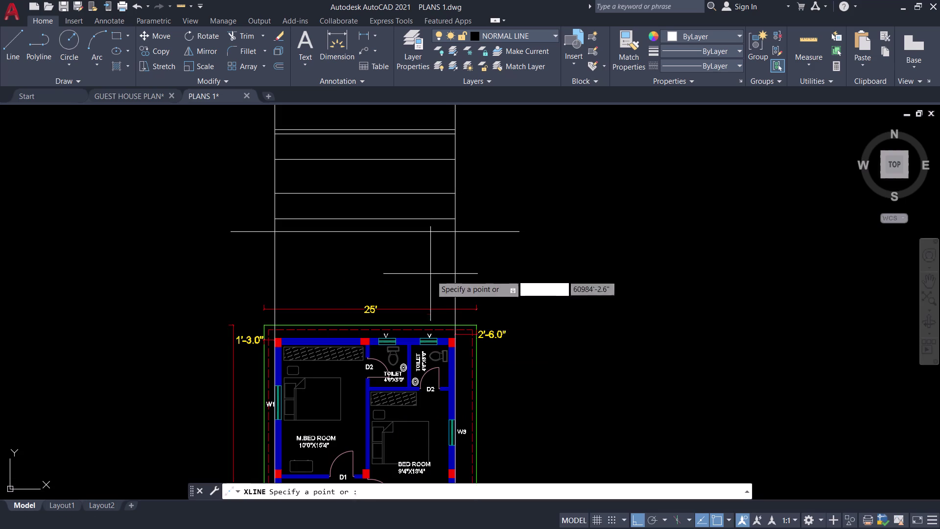
scroll(up, 3)
text(V)
key(space)
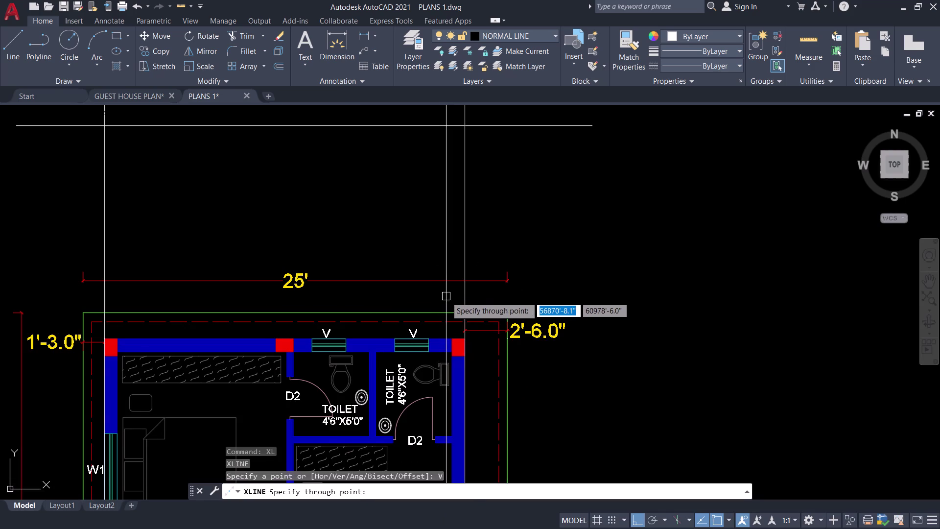
scroll(up, 3)
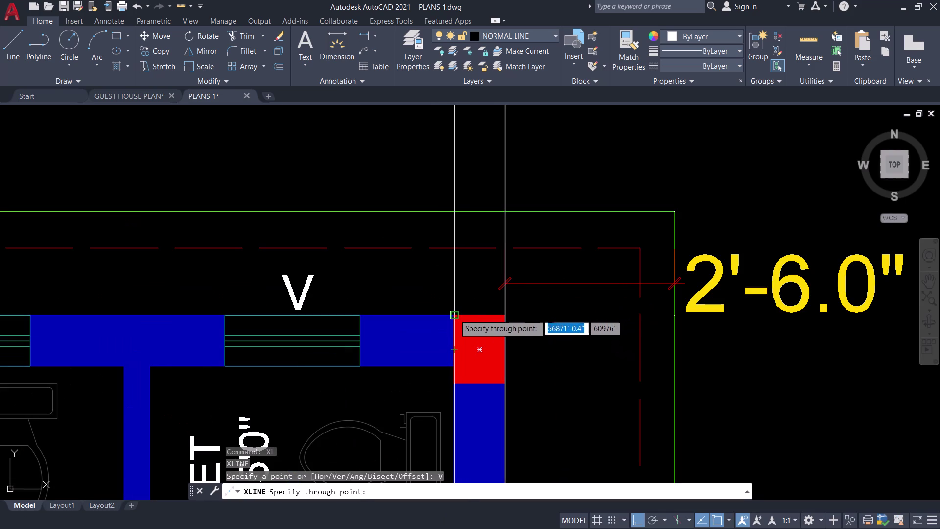
click(454, 315)
scroll(down, 3)
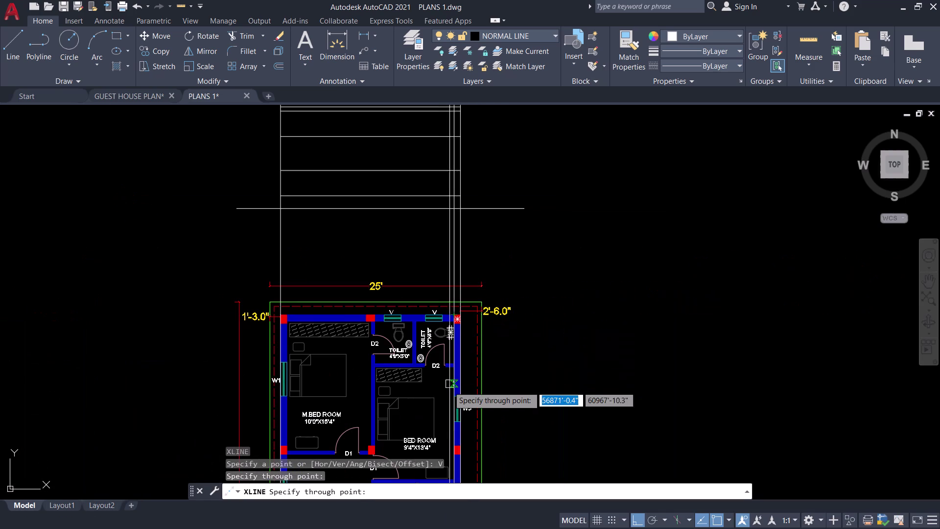
middle_drag(442, 384, 498, 335)
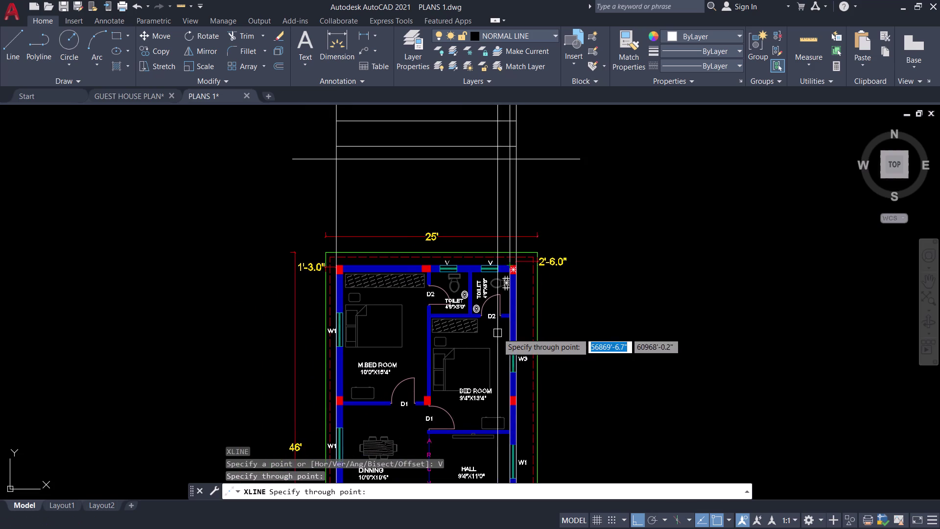
scroll(up, 3)
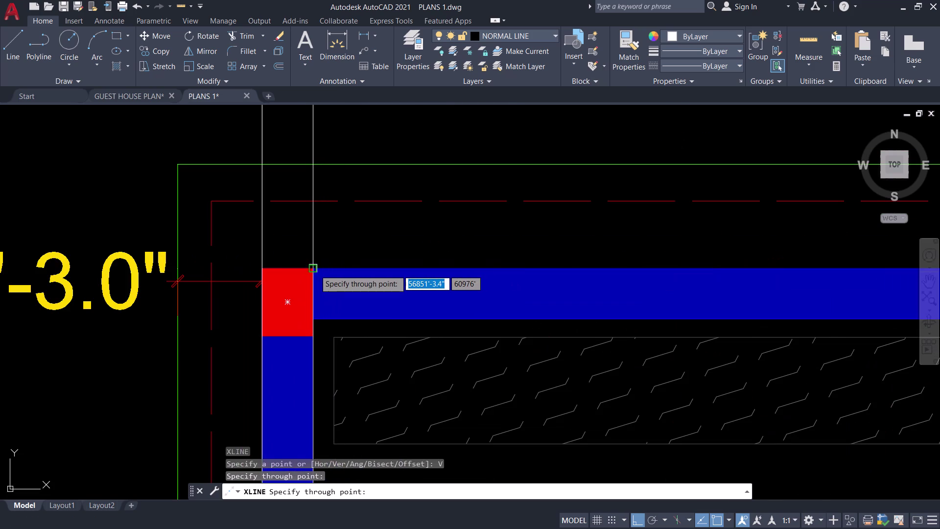
click(310, 270)
Add vertical construction lines through the middle column and its edge, then end the command.
scroll(down, 3)
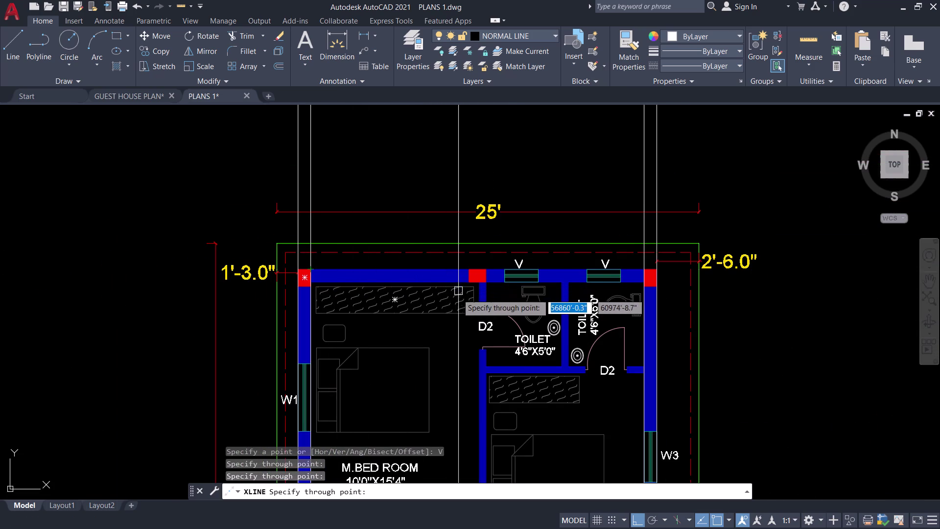
middle_drag(448, 358, 456, 206)
middle_drag(451, 241, 445, 322)
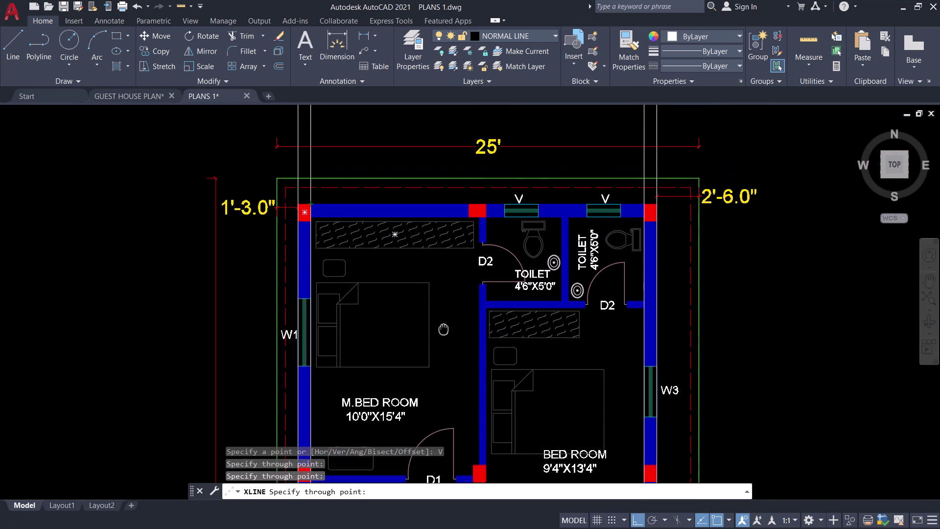
middle_drag(445, 321, 440, 357)
scroll(up, 3)
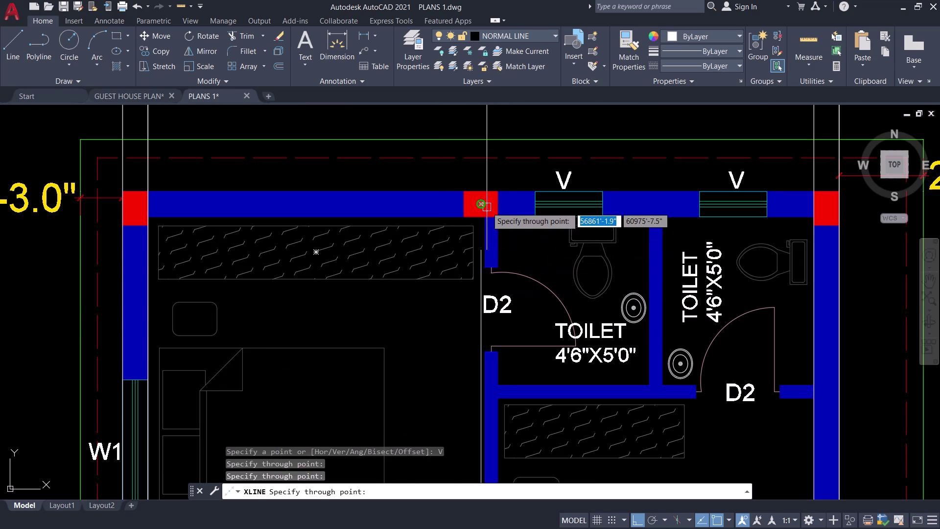
scroll(up, 3)
click(480, 248)
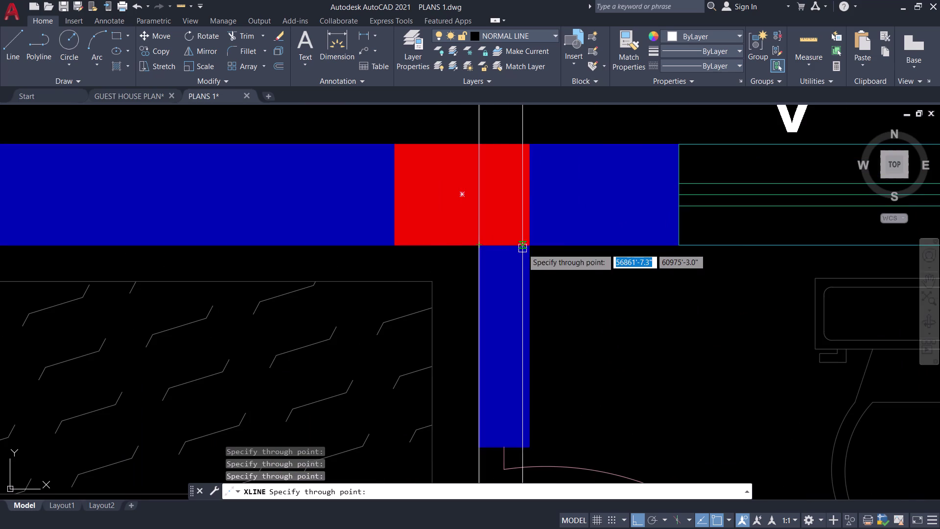
click(528, 246)
scroll(down, 3)
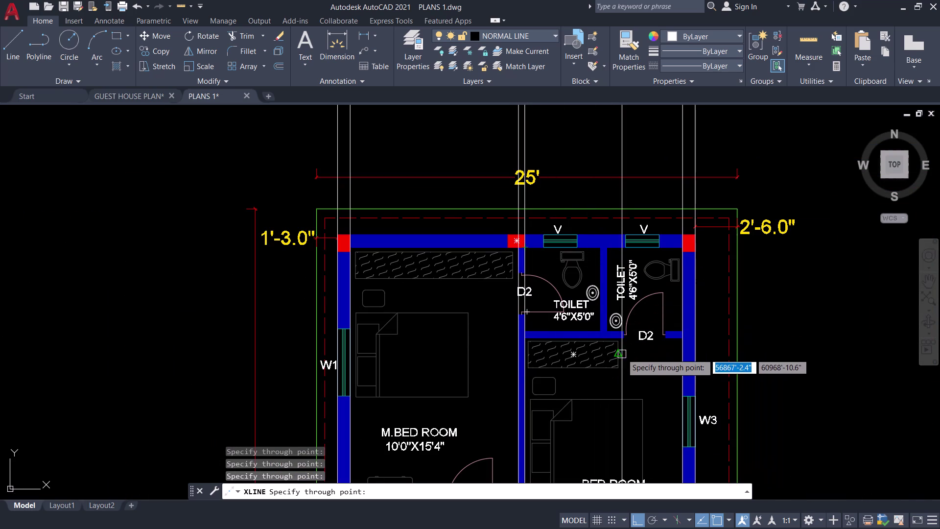
key(Escape)
Pan the view toward the master bedroom and open the layer list.
middle_drag(627, 350, 625, 295)
scroll(down, 3)
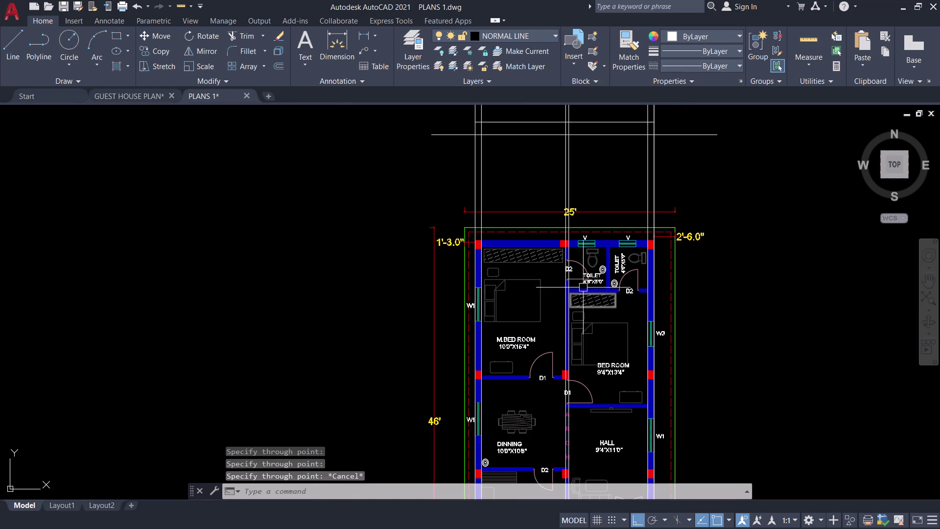
middle_click(525, 188)
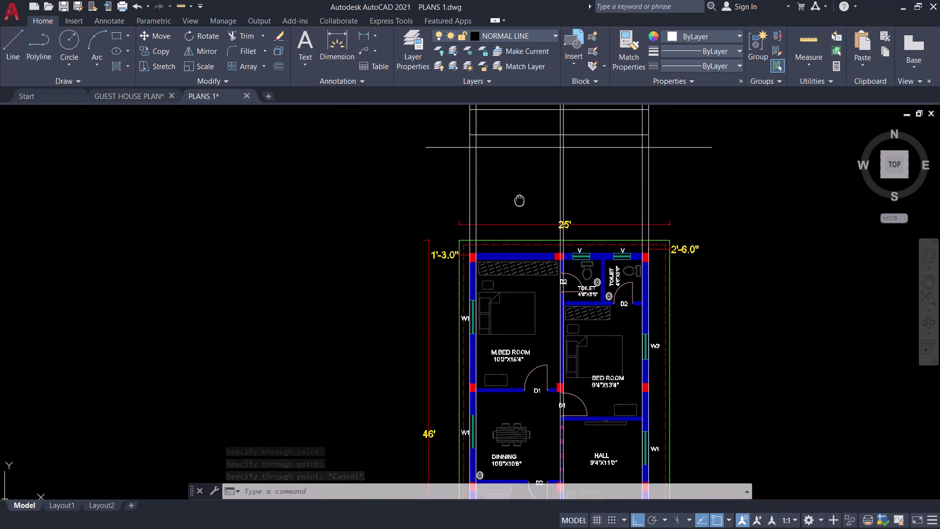
scroll(up, 3)
scroll(down, 3)
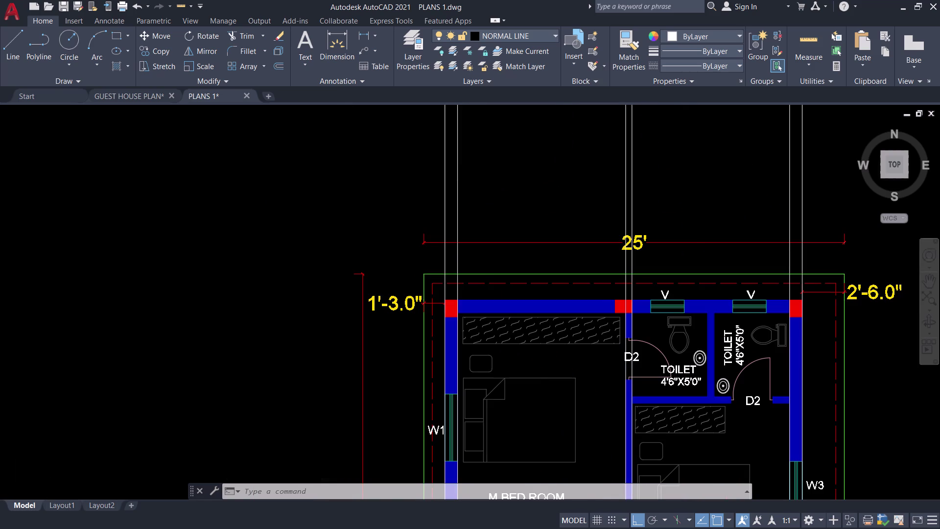
middle_drag(504, 178, 524, 131)
scroll(up, 3)
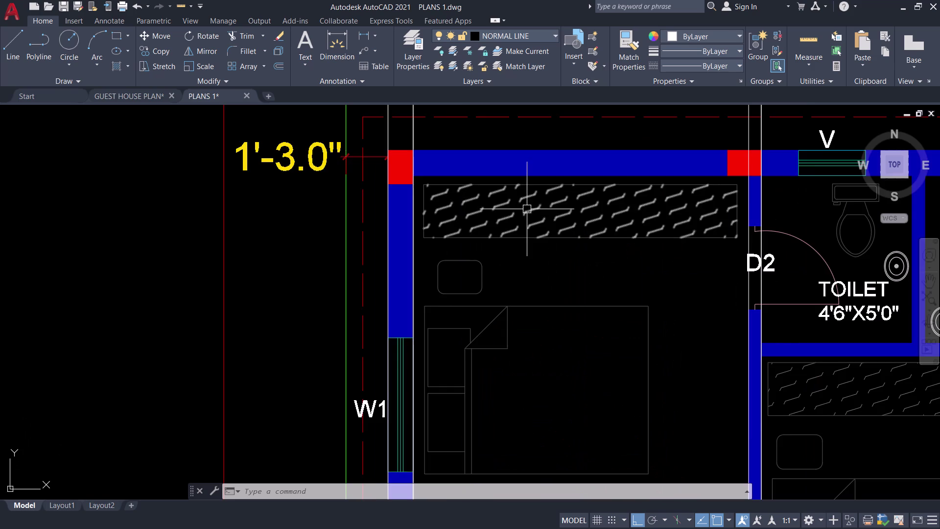
scroll(down, 3)
scroll(up, 3)
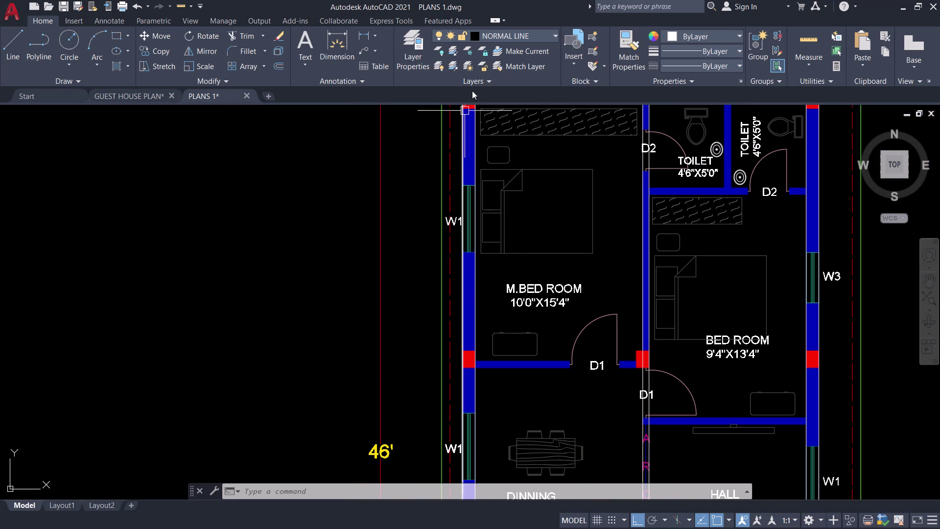
click(514, 36)
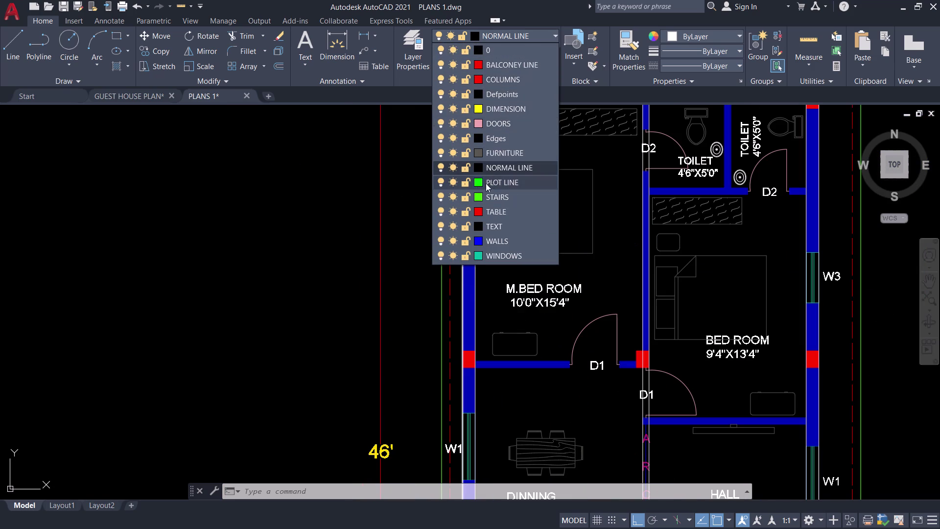
Open the Layer Properties Manager with LA and make Edges the current layer.
key(Escape)
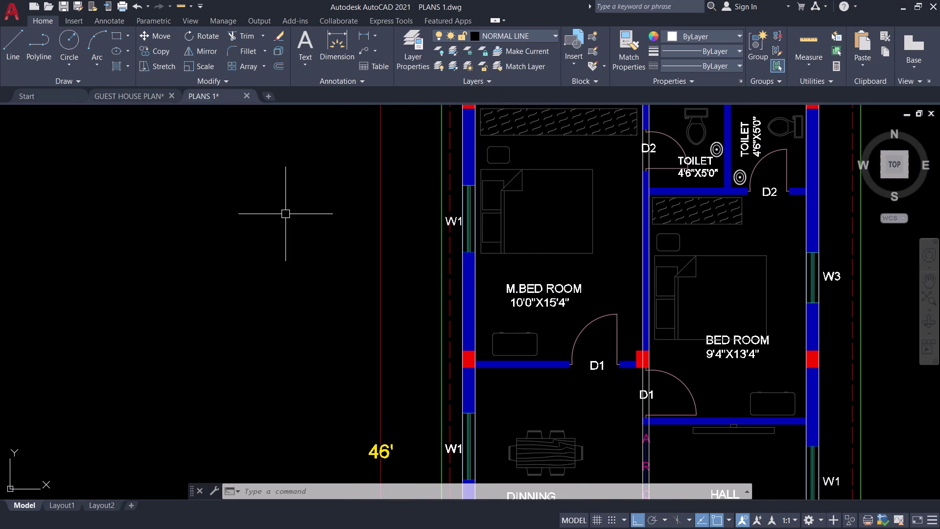
text(LA)
key(space)
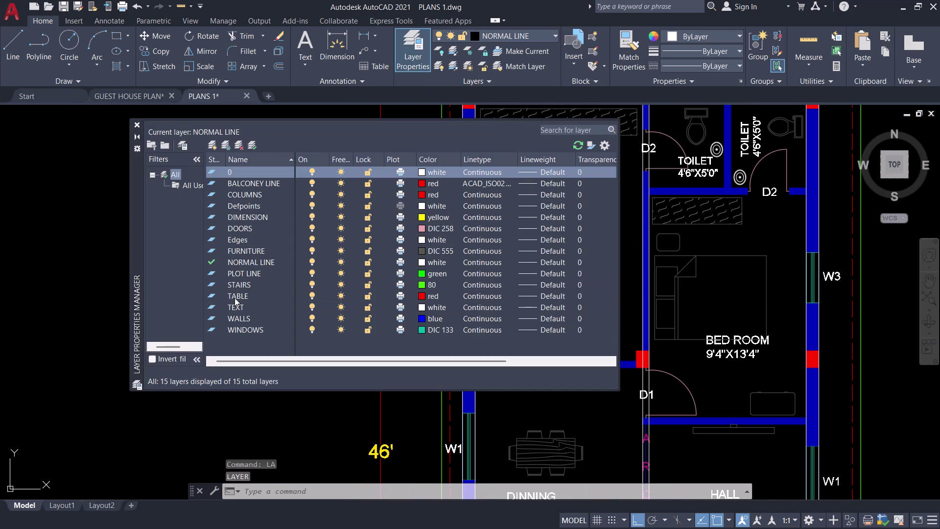
double_click(249, 239)
click(255, 241)
double_click(259, 241)
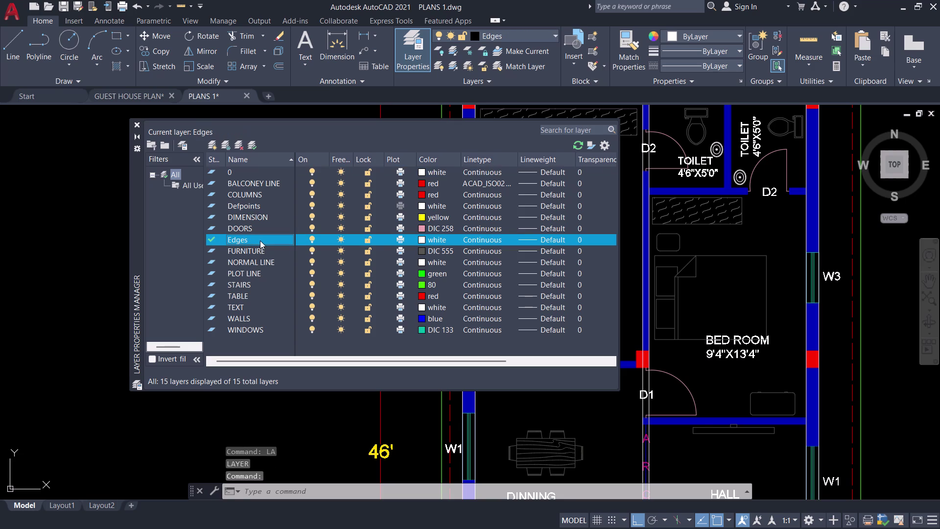
Rename the Edges layer to SECTION.
double_click(261, 240)
key(space)
click(262, 240)
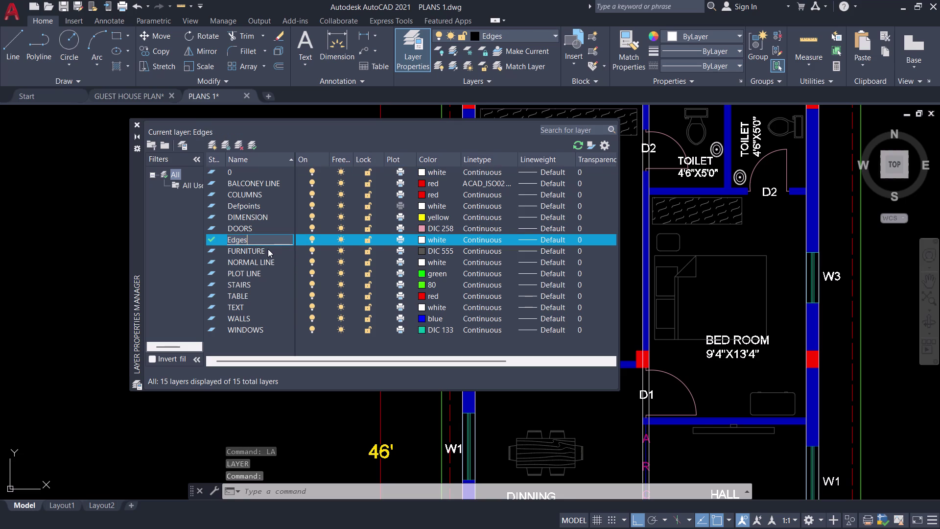
key(BackSpace)
key(BackSpace)
key(BackSpace)
text(SECT)
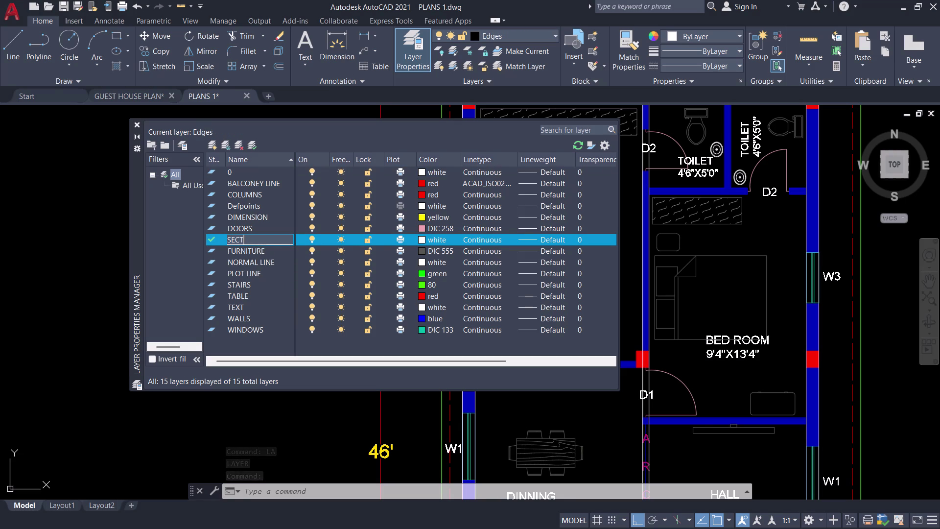
text(ION)
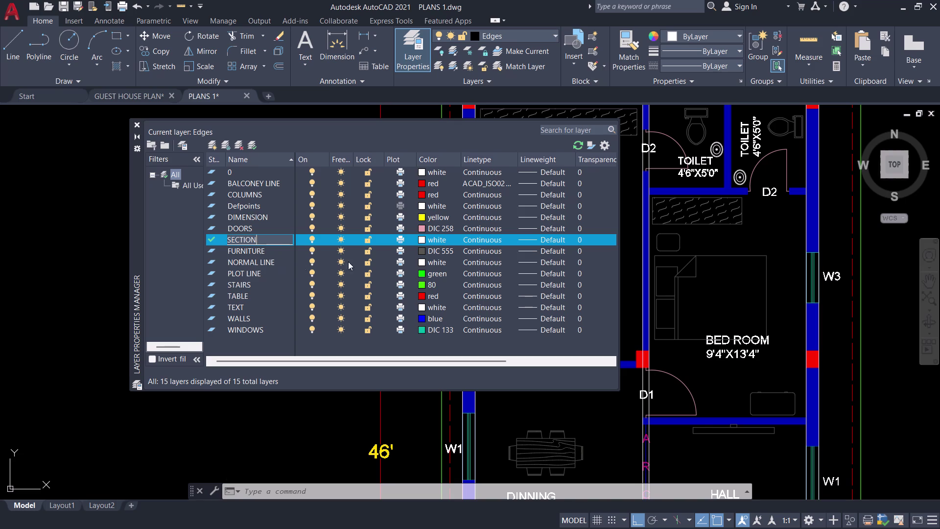
click(423, 235)
Try green, teal and dark grey shades for SECTION in Select Color.
click(421, 240)
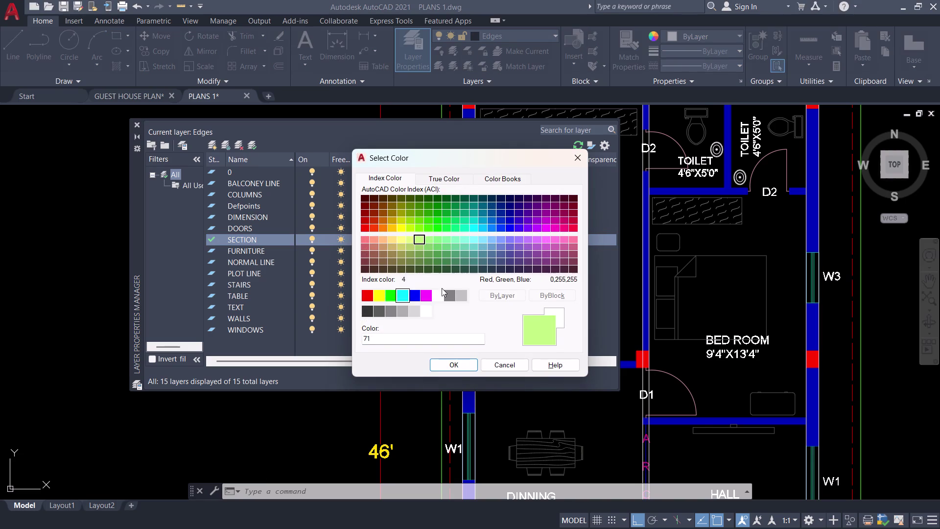
click(392, 298)
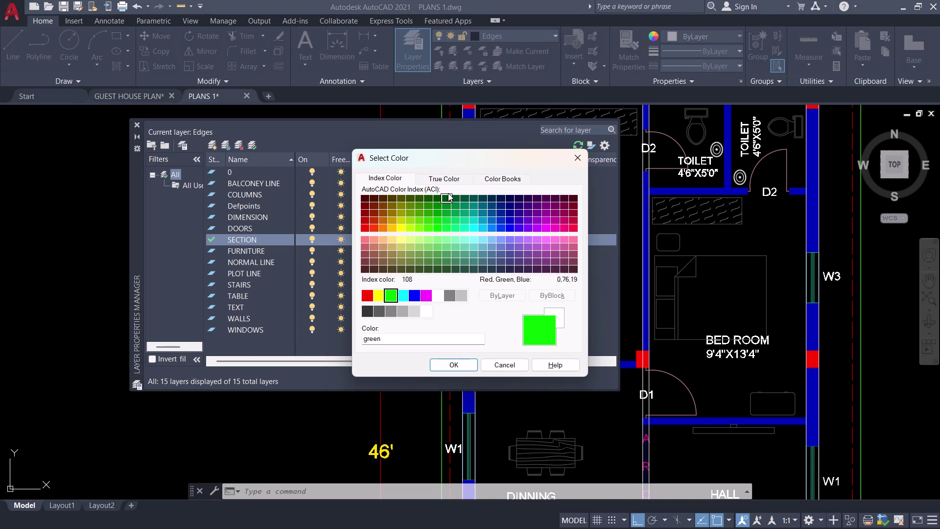
click(500, 180)
click(499, 276)
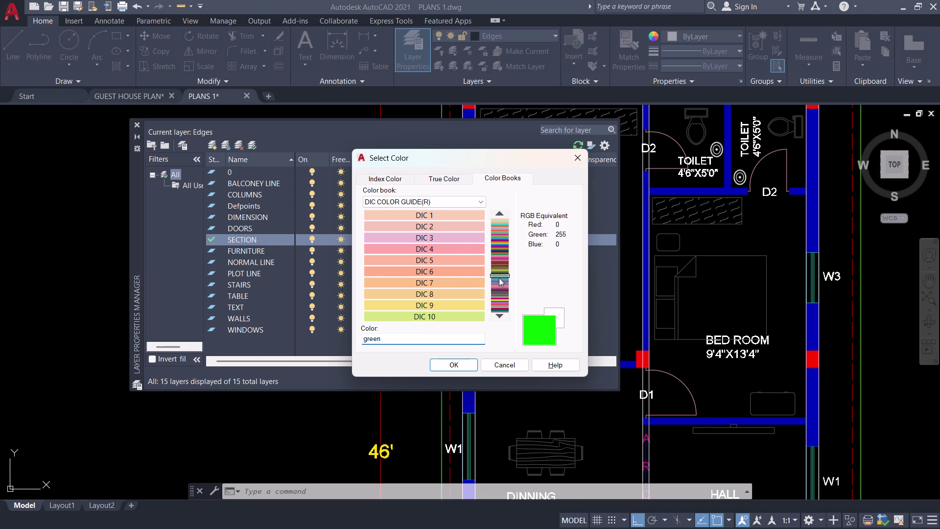
click(463, 270)
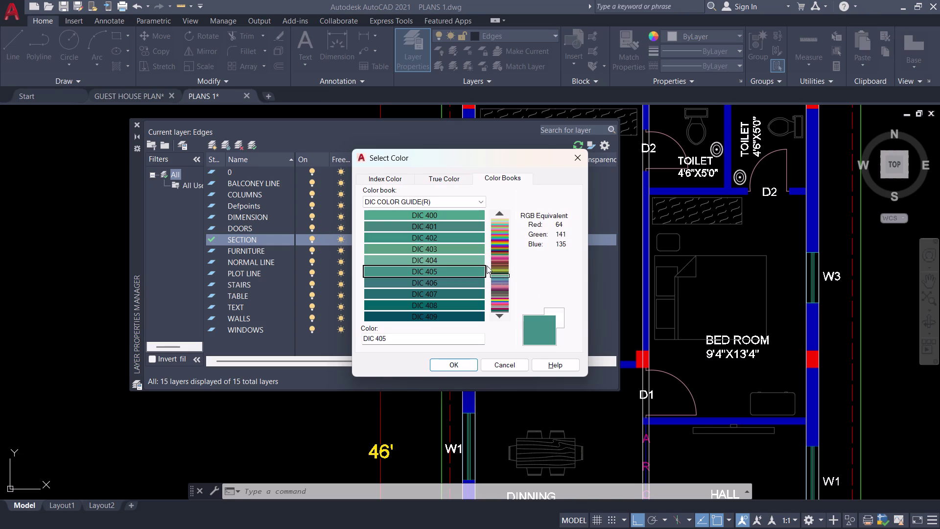
click(501, 231)
click(500, 226)
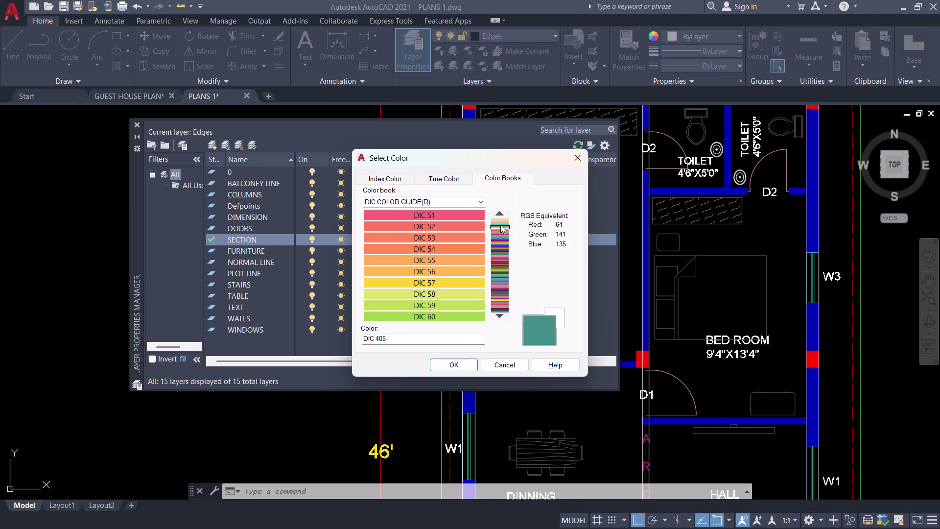
click(501, 218)
click(501, 297)
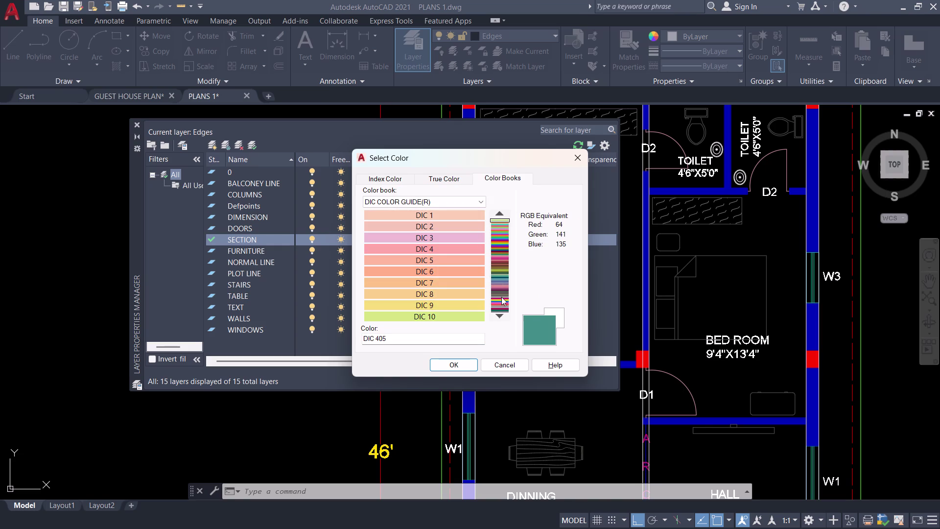
click(468, 307)
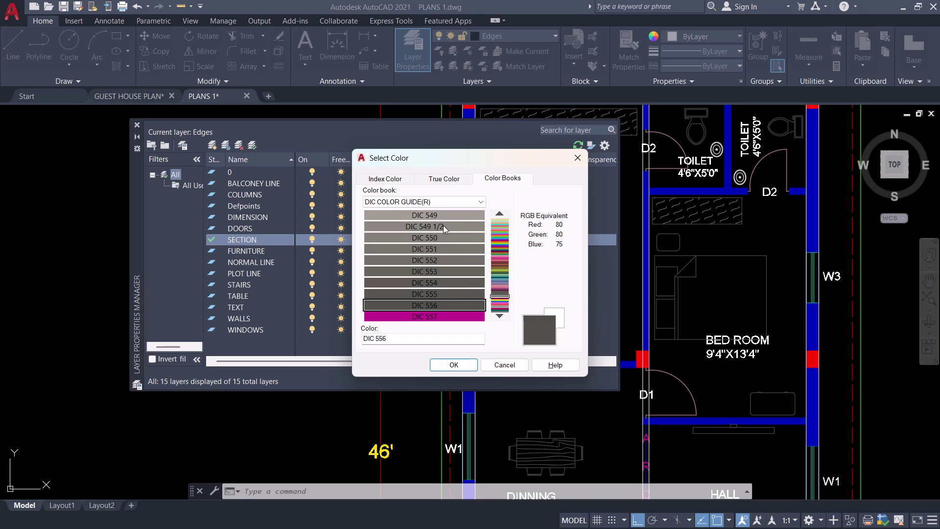
Experiment with a custom colour, then choose magenta from the index colours and confirm.
click(450, 177)
drag(501, 288, 501, 277)
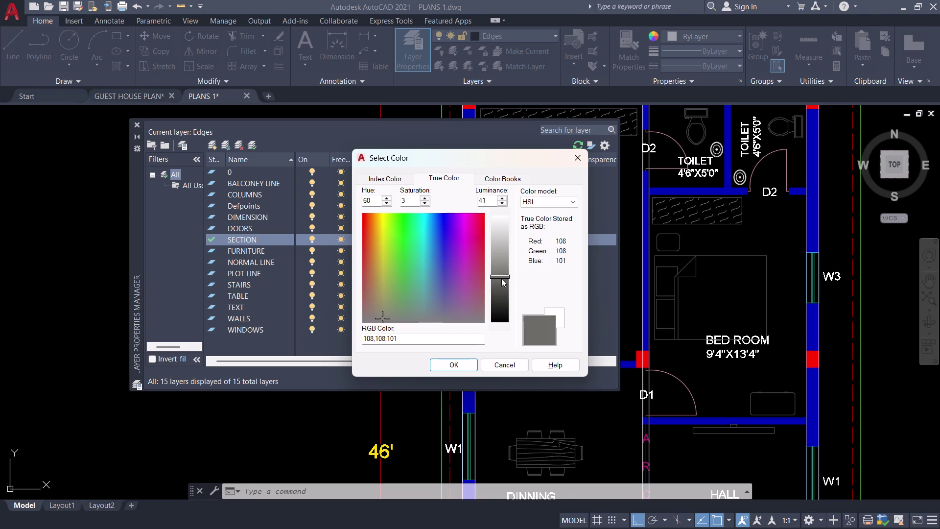
drag(501, 277, 509, 317)
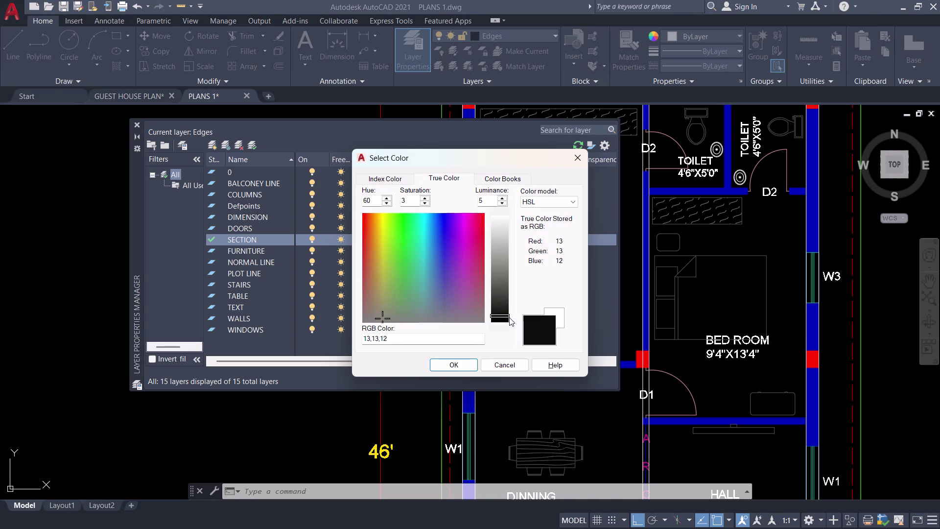
drag(509, 317, 510, 316)
drag(390, 170, 390, 182)
click(389, 181)
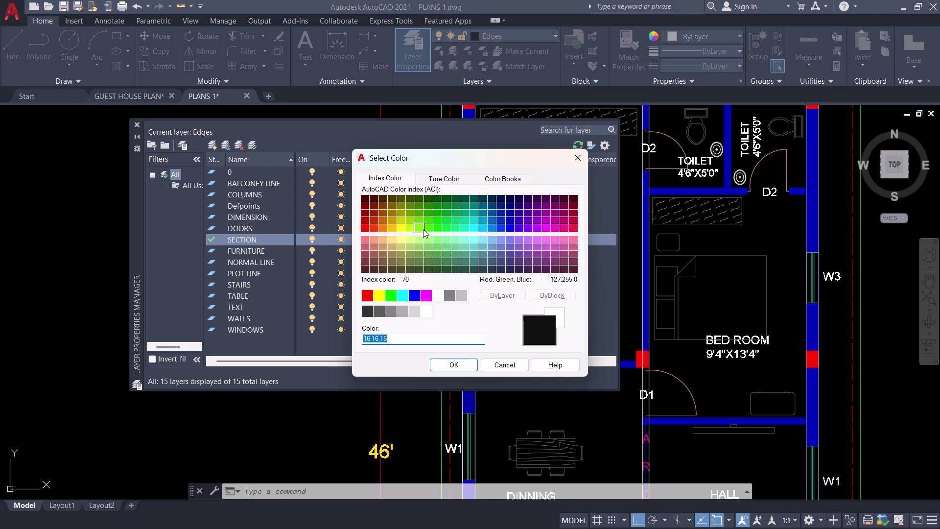
click(423, 228)
click(427, 292)
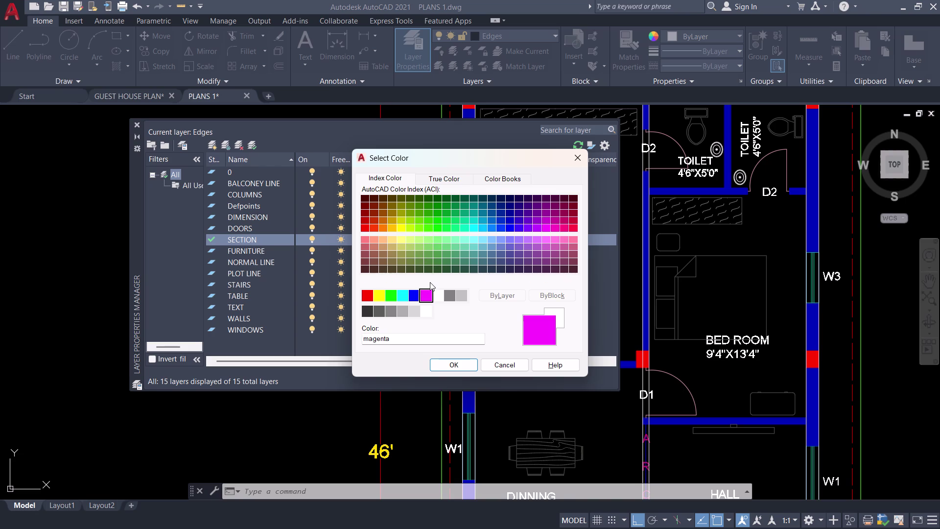
click(459, 366)
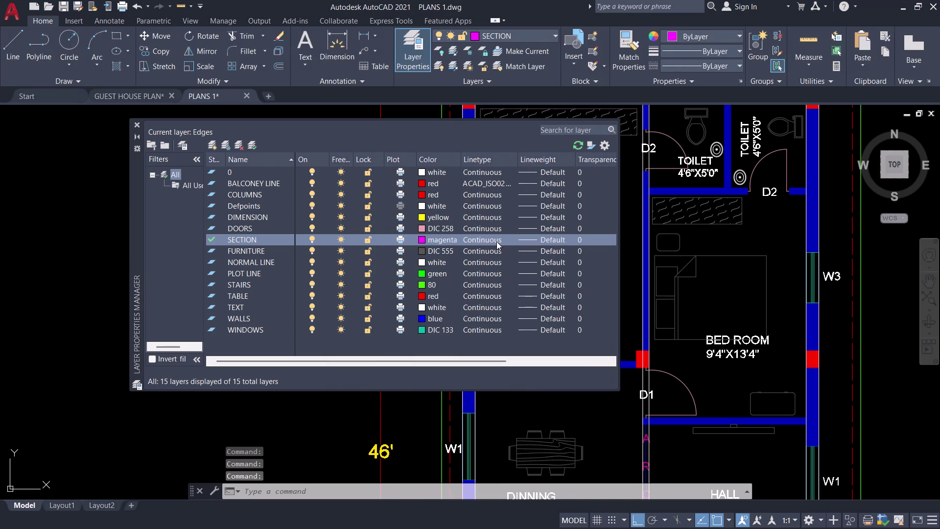
Give SECTION the ACAD_ISO02W100 dashed linetype and close the layer manager.
click(496, 240)
click(474, 243)
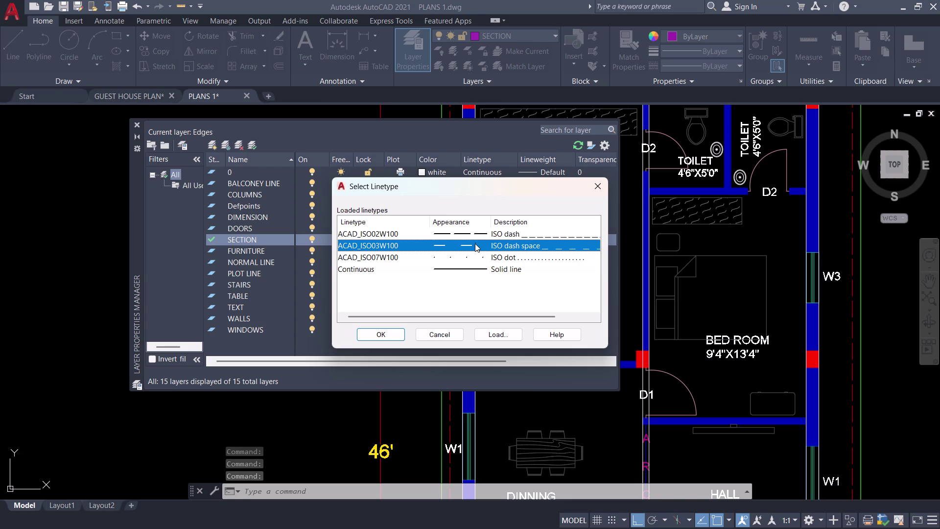
click(476, 236)
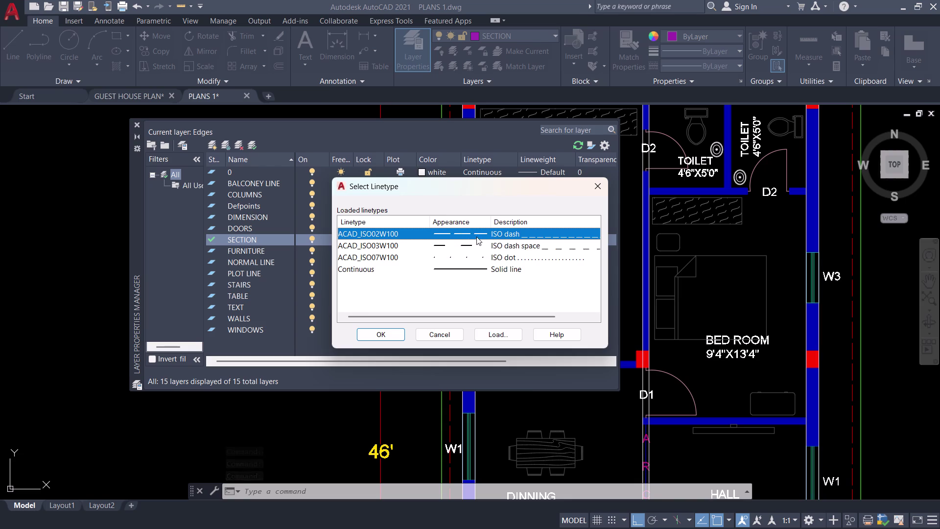
click(376, 333)
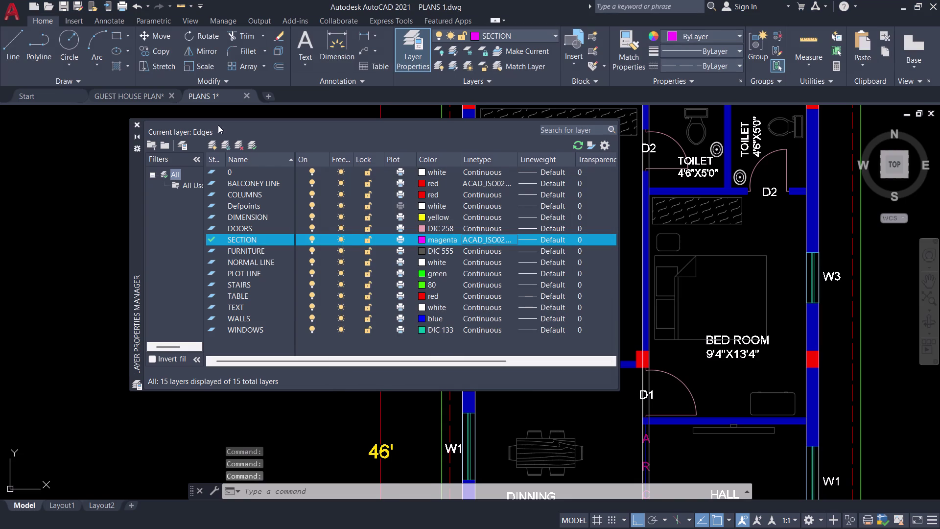
click(135, 124)
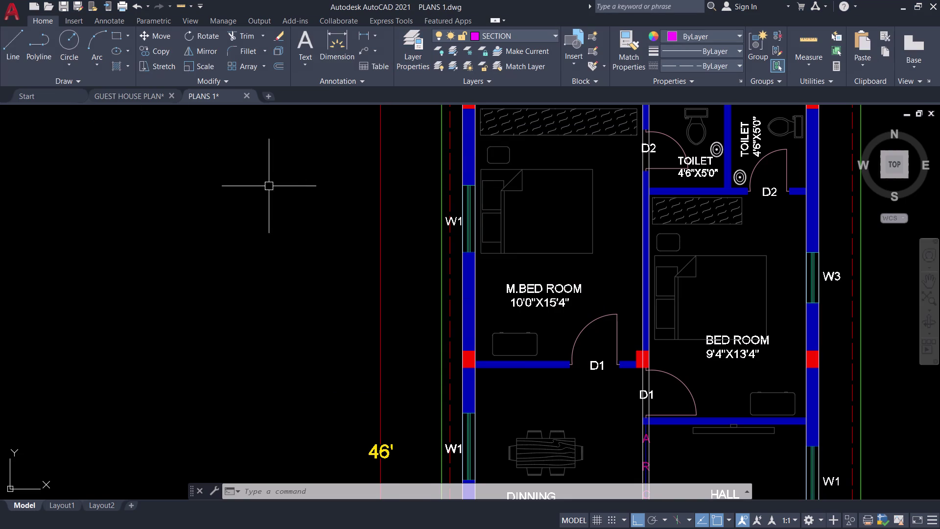
Draw a line from left of the plan past wall W3, ending with a short upward leg.
scroll(down, 3)
middle_drag(269, 189, 238, 244)
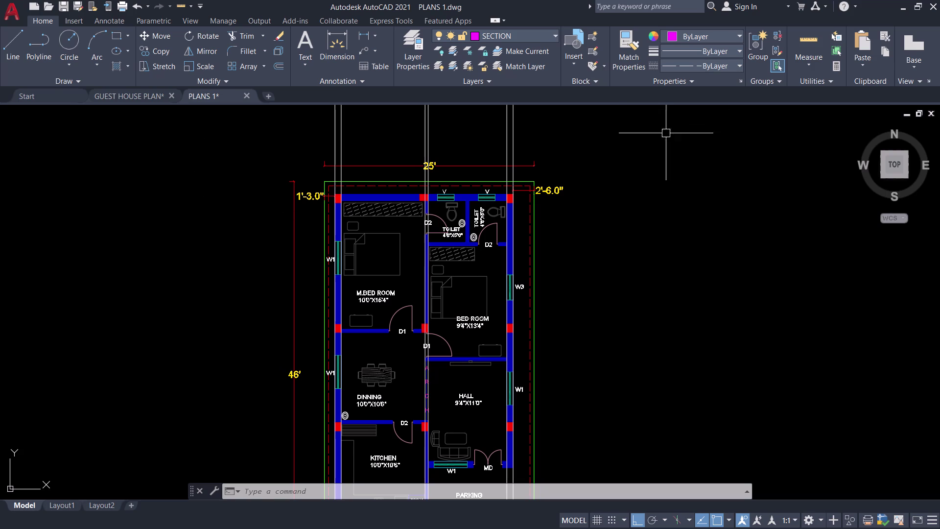
key(l)
key(space)
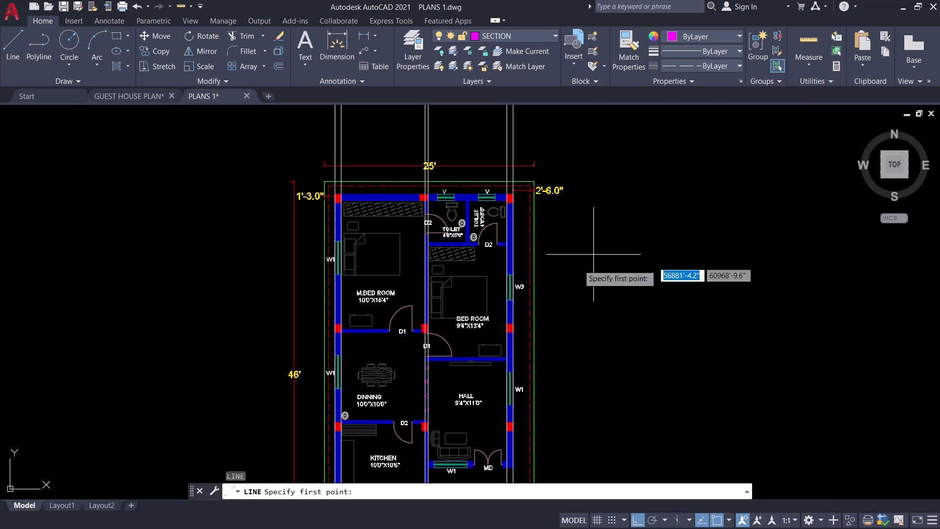
scroll(up, 3)
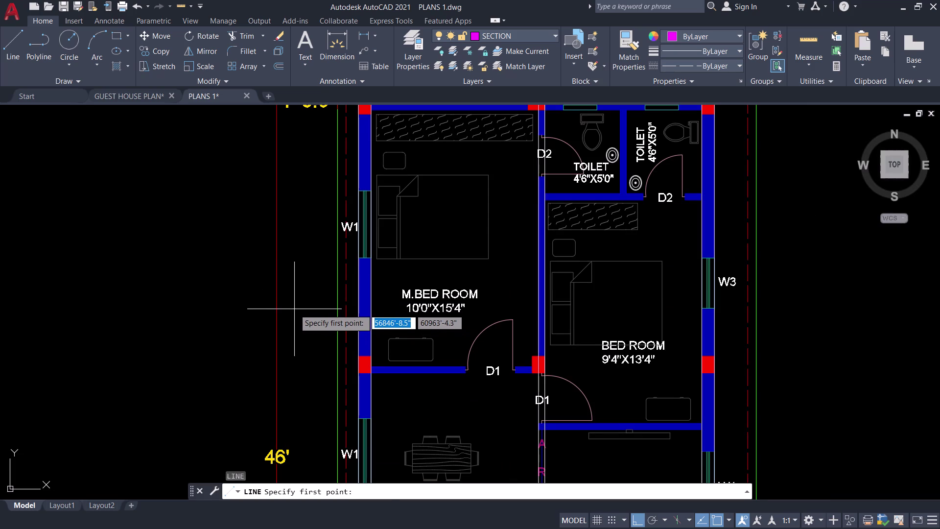
click(294, 309)
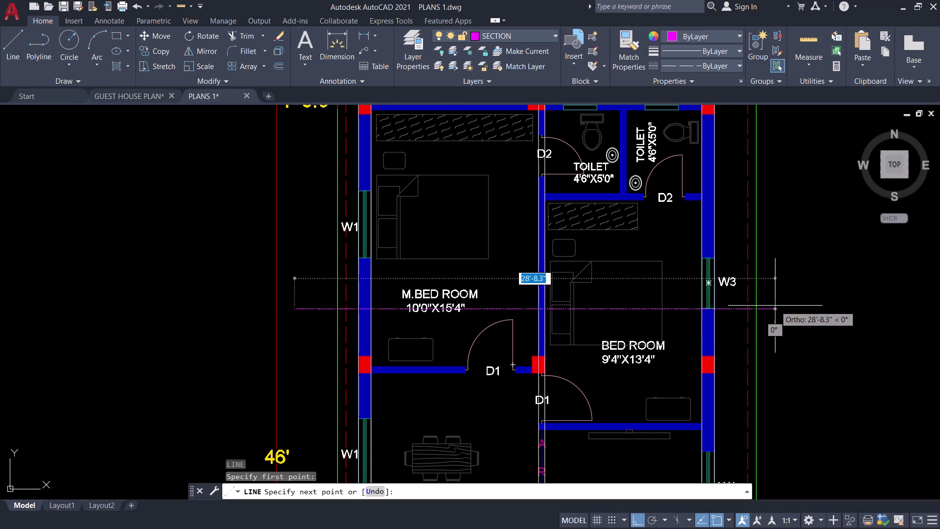
scroll(up, 3)
scroll(down, 3)
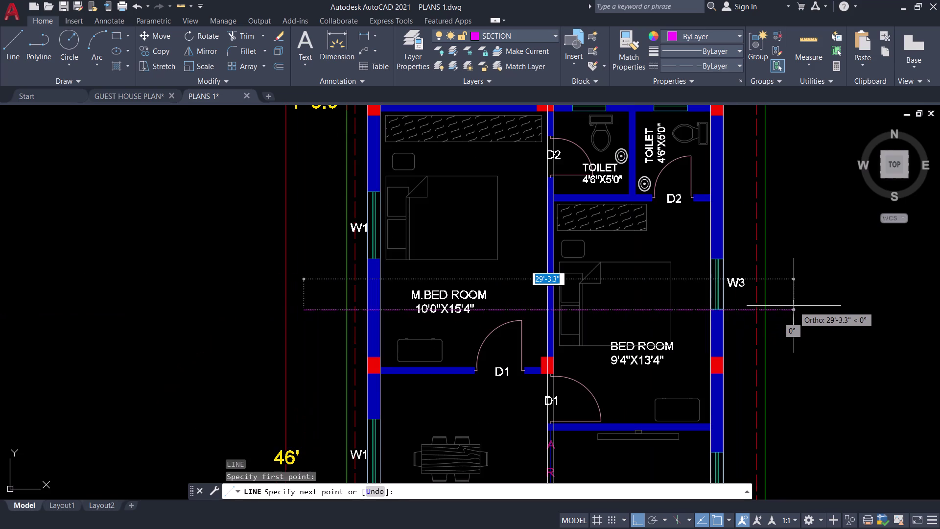
click(796, 304)
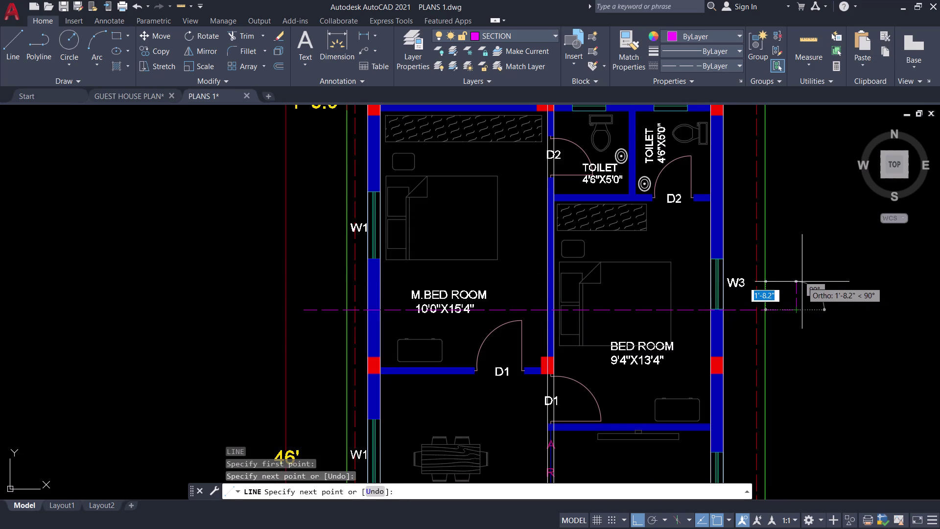
click(798, 282)
key(space)
Inspect the upward leg at the section line's right end.
scroll(up, 3)
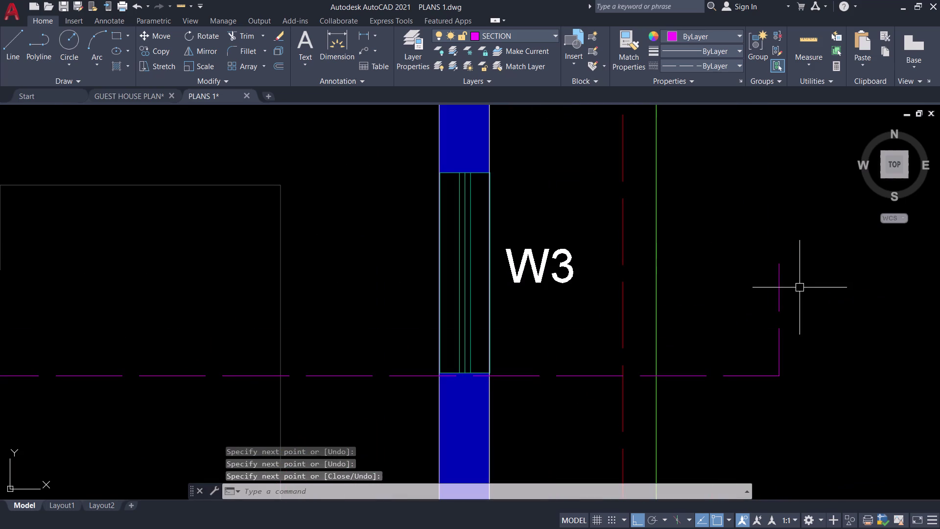
click(779, 289)
middle_drag(802, 295, 716, 305)
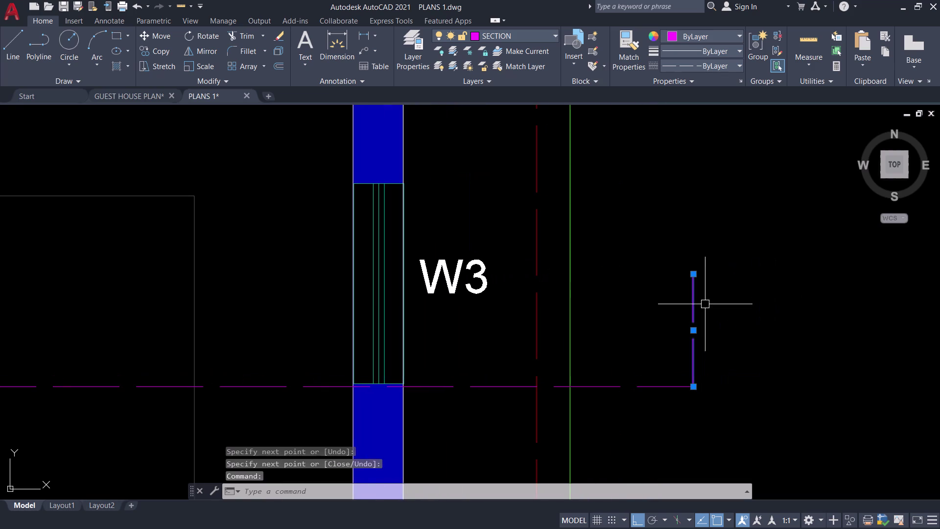
key(Escape)
middle_drag(709, 289, 677, 297)
scroll(up, 3)
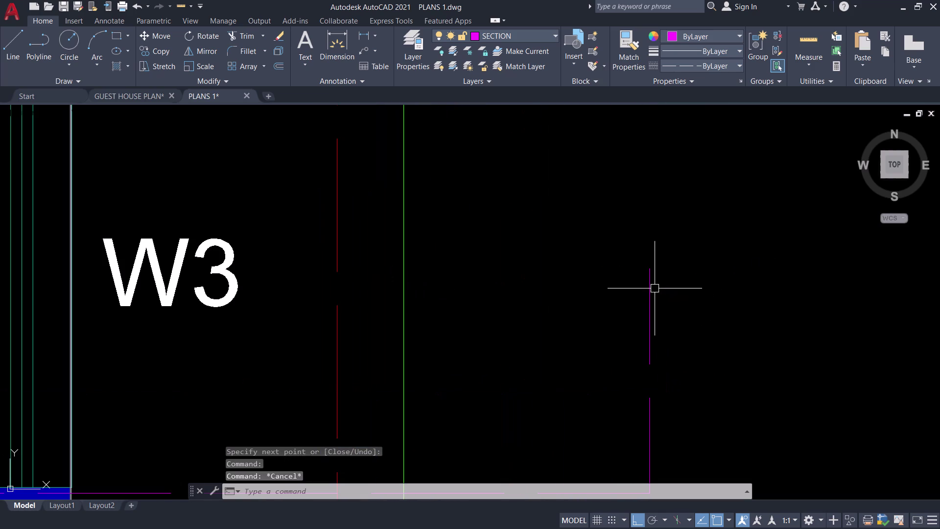
Start a polyline on the marker line with start width 3 and end width 0.
key(p)
key(l)
key(space)
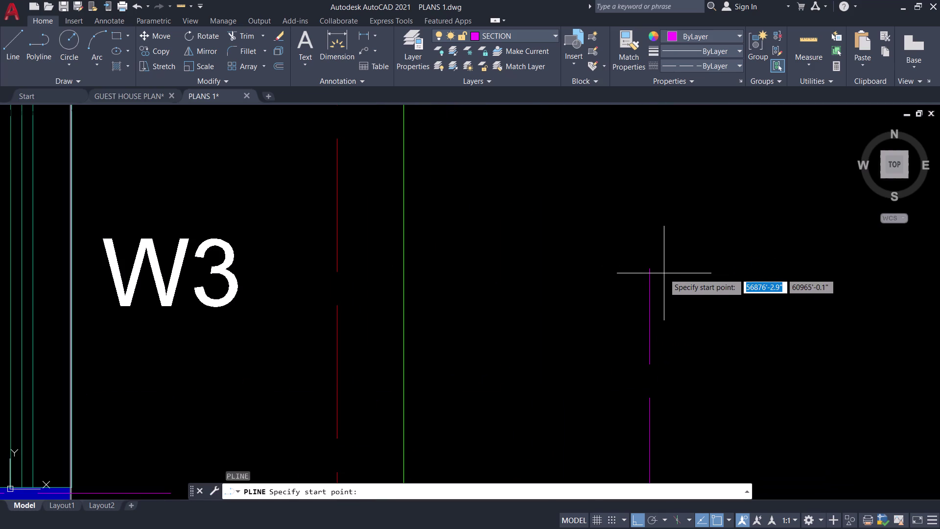
click(650, 269)
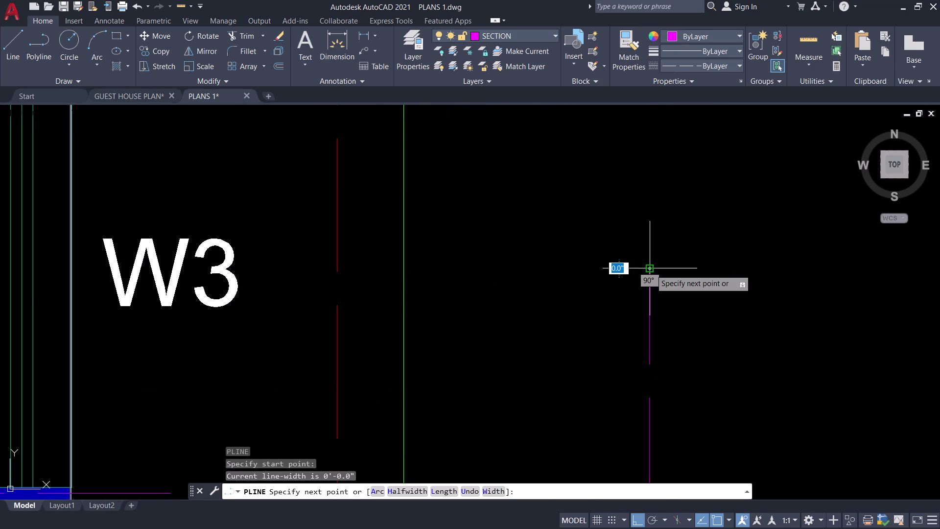
text(W)
key(space)
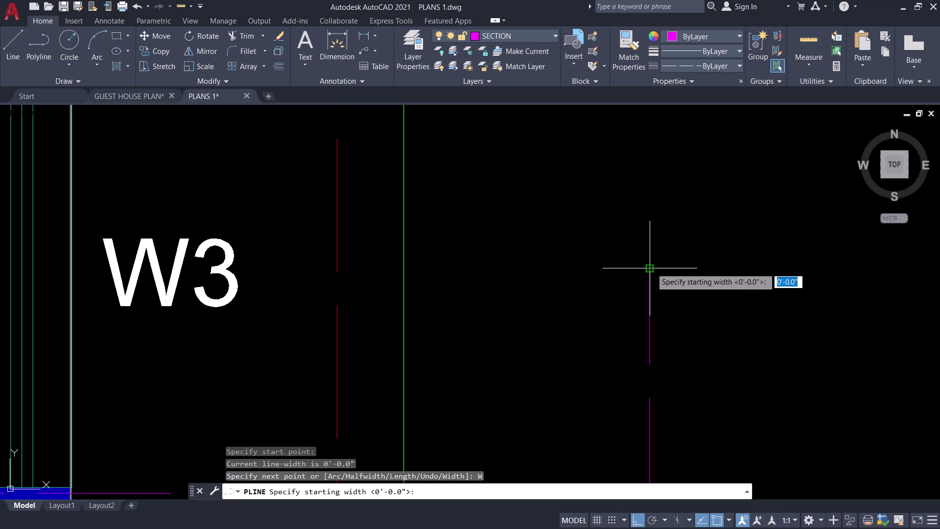
key(3)
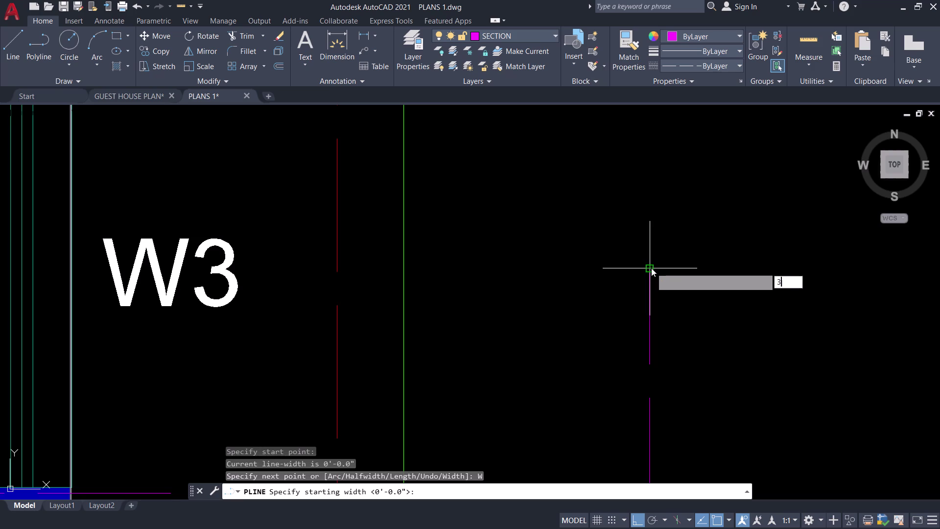
key(Return)
key(0)
key(Return)
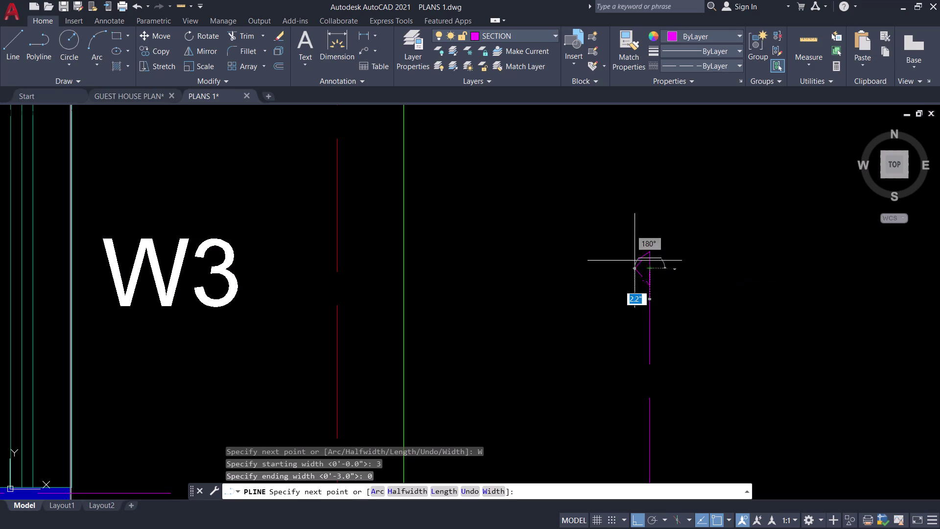
Place the arrowhead tip above the marker line to finish the tapered arrow.
scroll(down, 3)
middle_drag(660, 162, 648, 296)
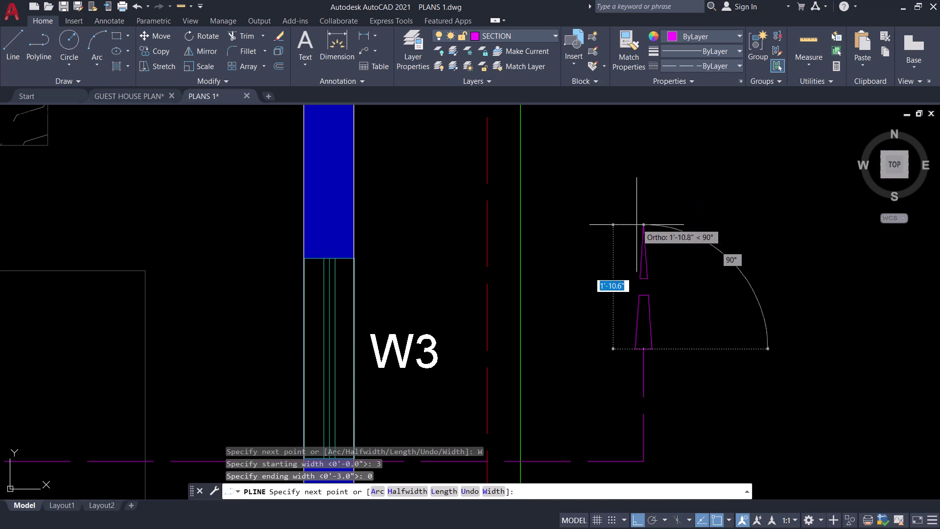
click(646, 289)
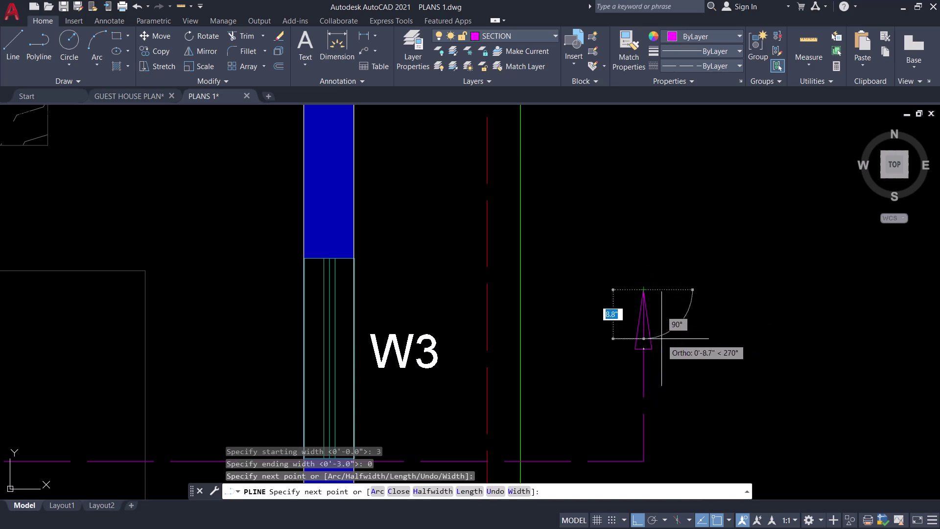
key(space)
scroll(up, 3)
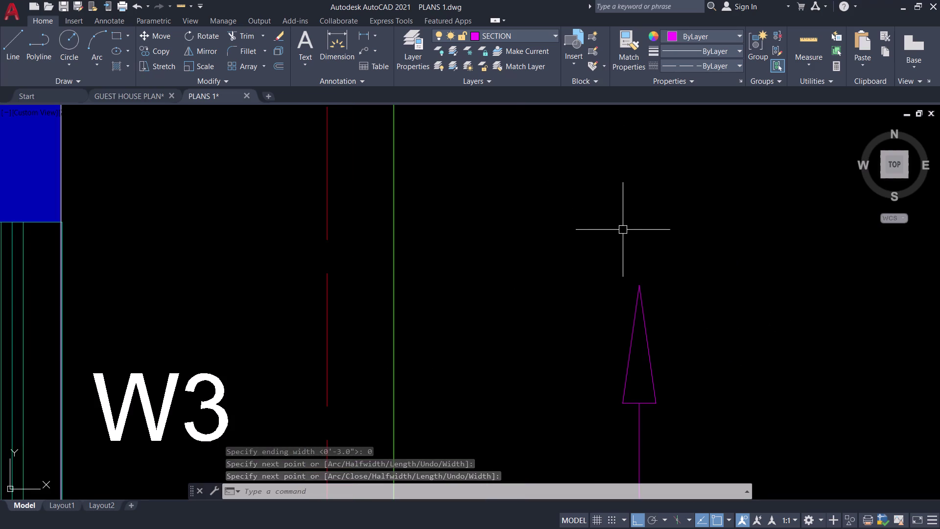
click(148, 413)
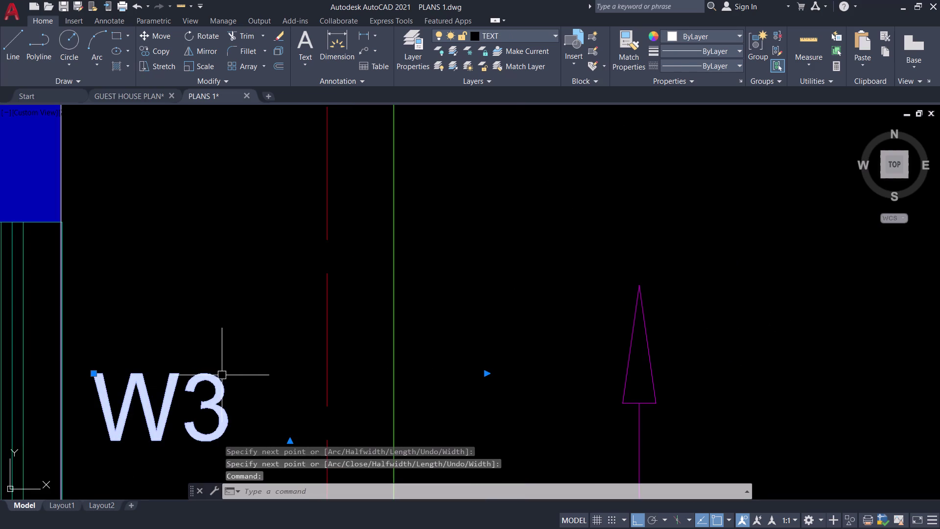
Paste a copy of the W3 label above the arrowhead and change its text to A.
key(ctrl+c)
key(ctrl+v)
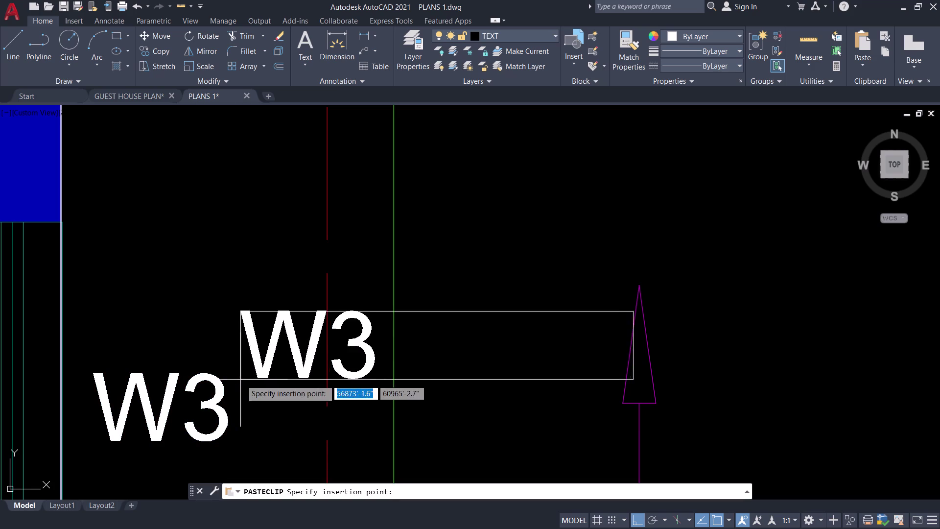
click(589, 275)
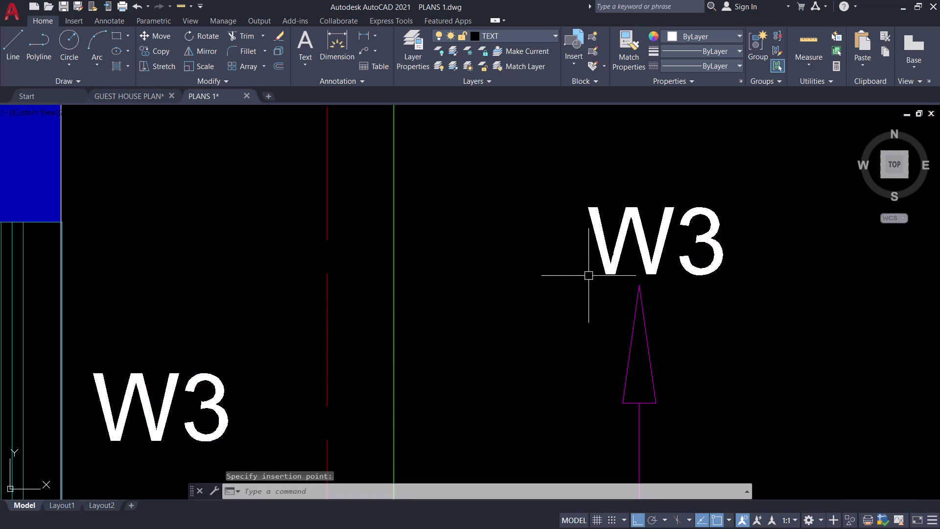
double_click(726, 252)
double_click(718, 243)
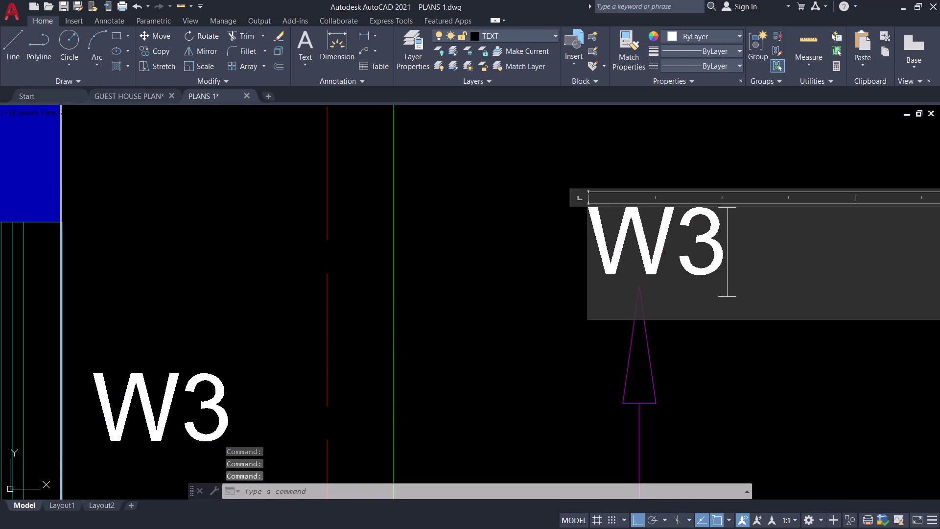
click(722, 245)
key(BackSpace)
key(BackSpace)
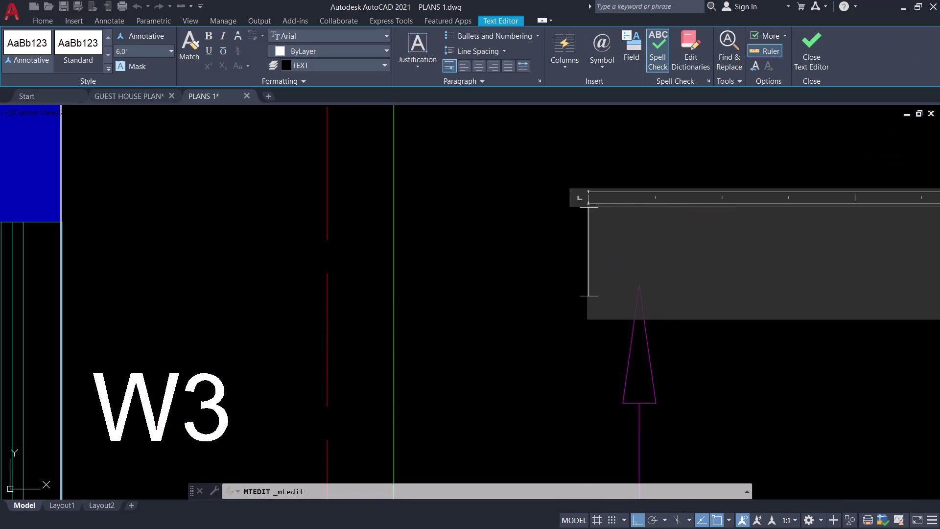
key(a)
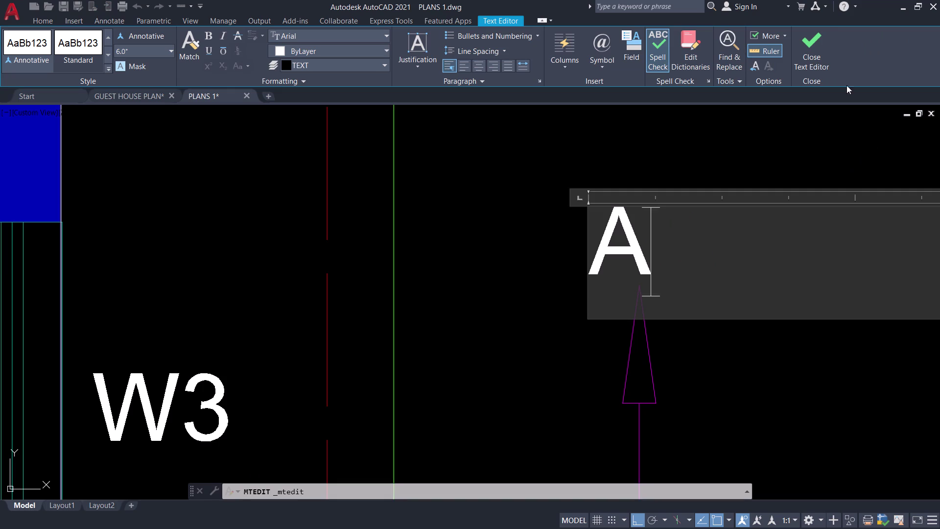
click(820, 42)
click(648, 253)
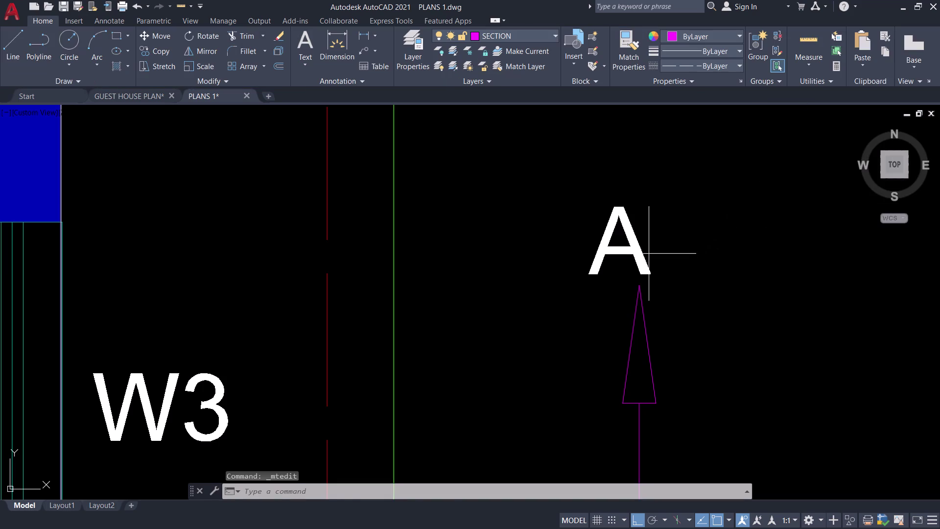
Move the A label to centre it over the arrowhead.
click(619, 265)
key(m)
key(space)
click(689, 247)
click(704, 248)
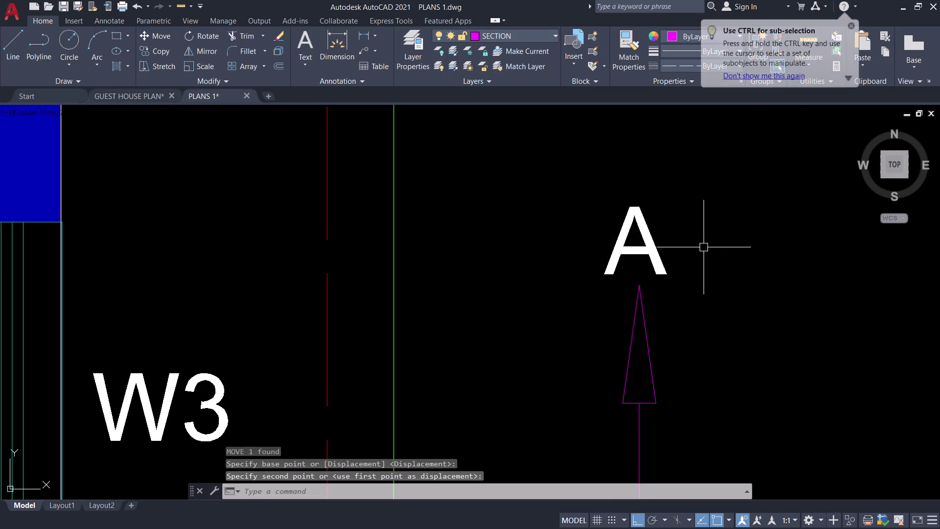
Select the arrowhead, marker line and A label together.
scroll(down, 3)
click(695, 311)
click(667, 304)
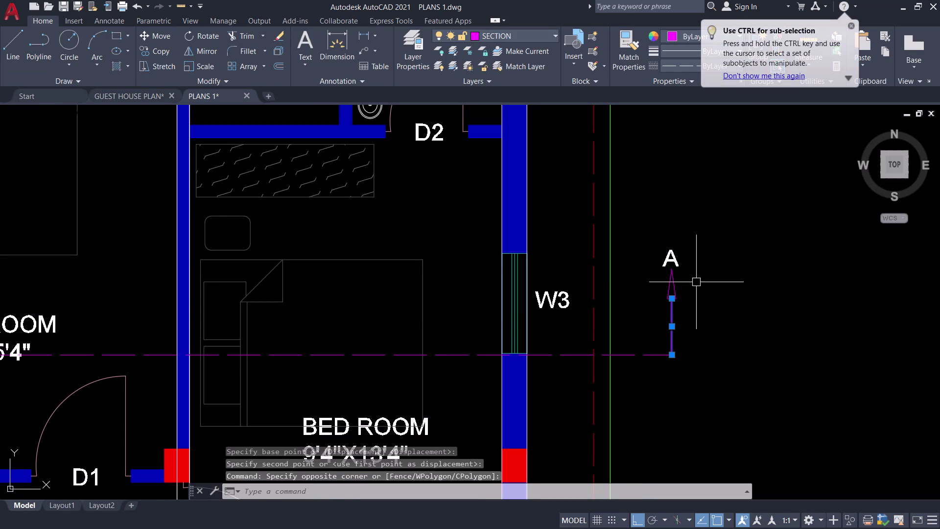
drag(697, 282, 686, 285)
click(657, 282)
drag(698, 270, 694, 267)
drag(656, 243, 650, 239)
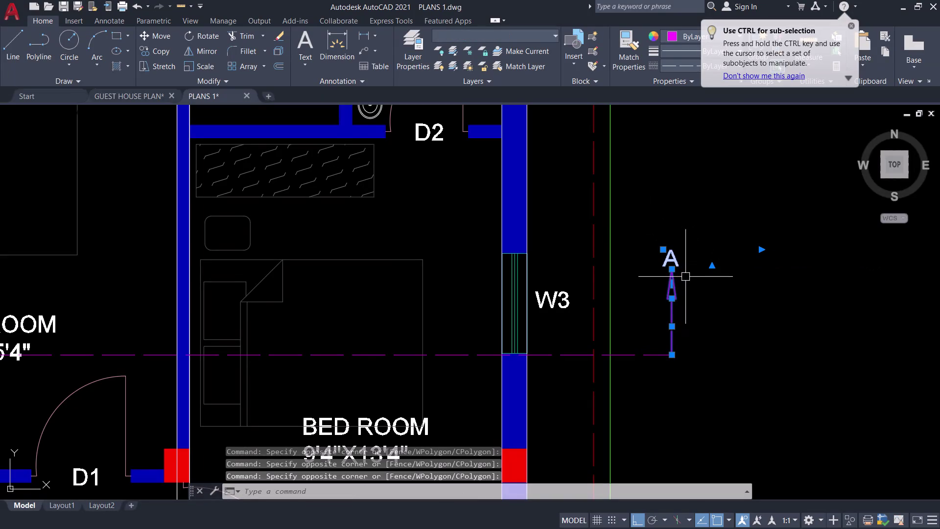
Copy the arrowhead and letter A marker to the section line's left end with CO.
key(c)
key(o)
key(space)
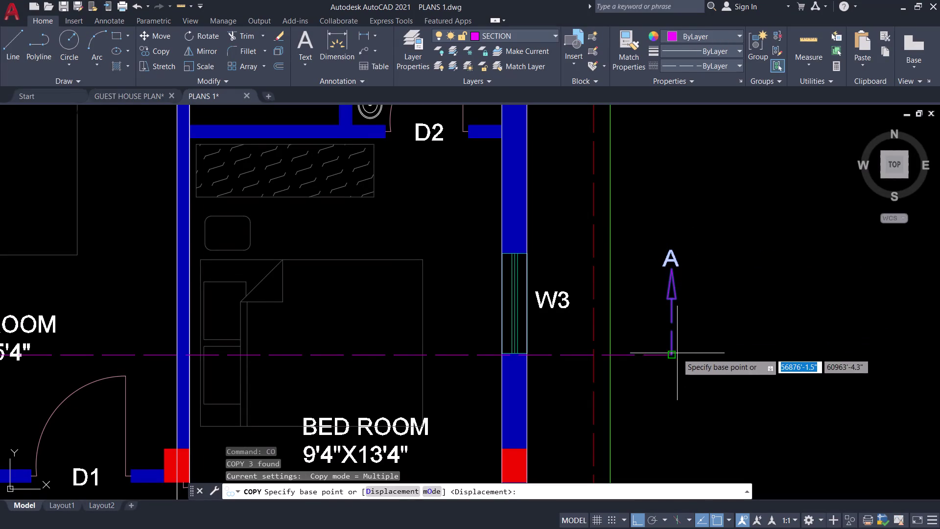
click(673, 354)
scroll(down, 3)
scroll(up, 3)
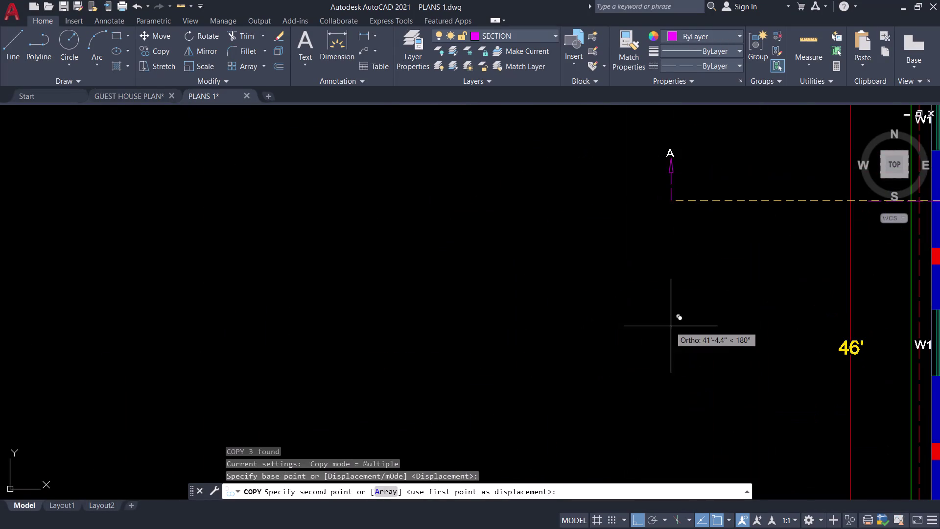
scroll(down, 3)
middle_drag(665, 333, 522, 413)
scroll(up, 3)
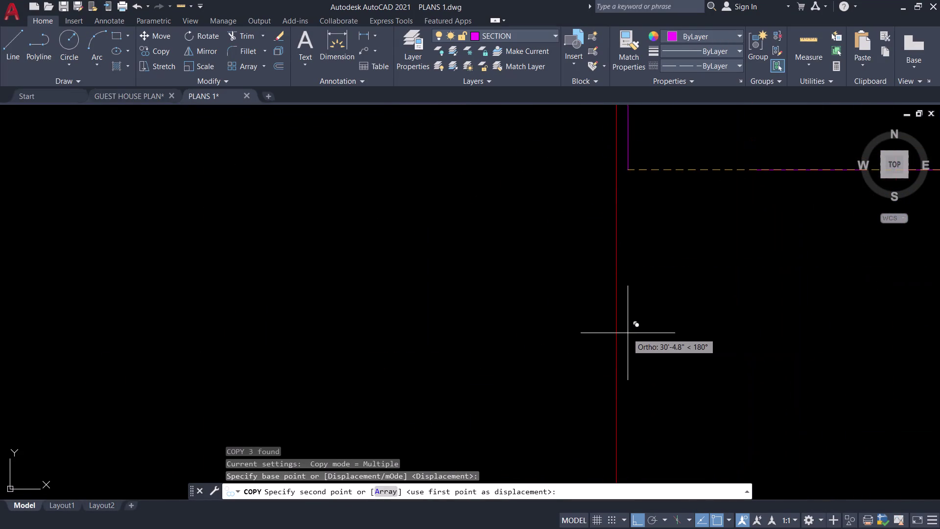
scroll(down, 3)
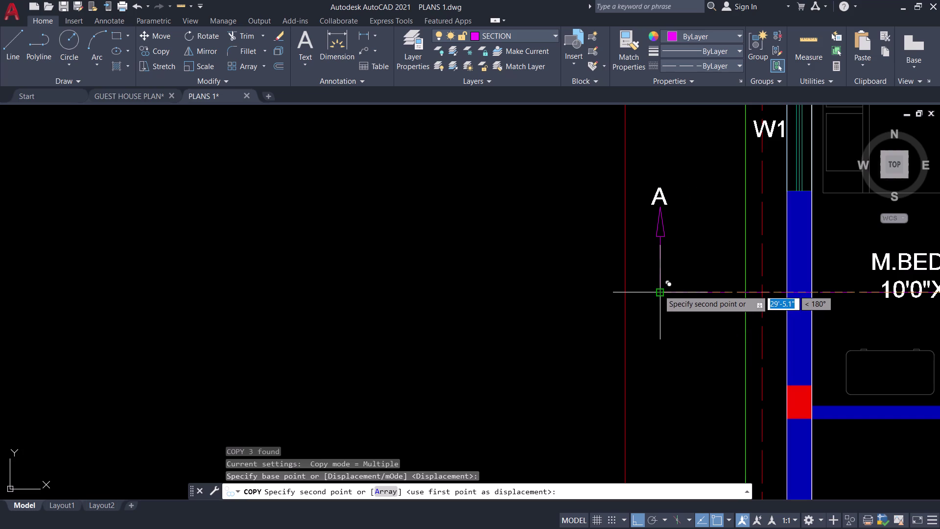
click(660, 291)
scroll(down, 3)
key(space)
Bring the whole floor plan into view and save the drawing.
scroll(down, 3)
middle_drag(661, 329, 504, 334)
middle_drag(547, 313, 380, 327)
key(ctrl+s)
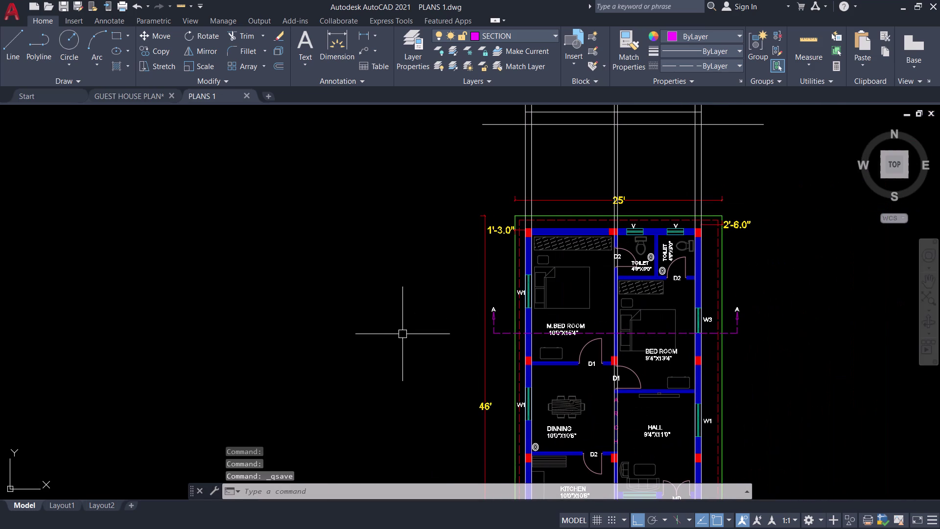
Make DOORS the current layer from the Layer dropdown.
scroll(down, 3)
middle_drag(403, 338, 387, 399)
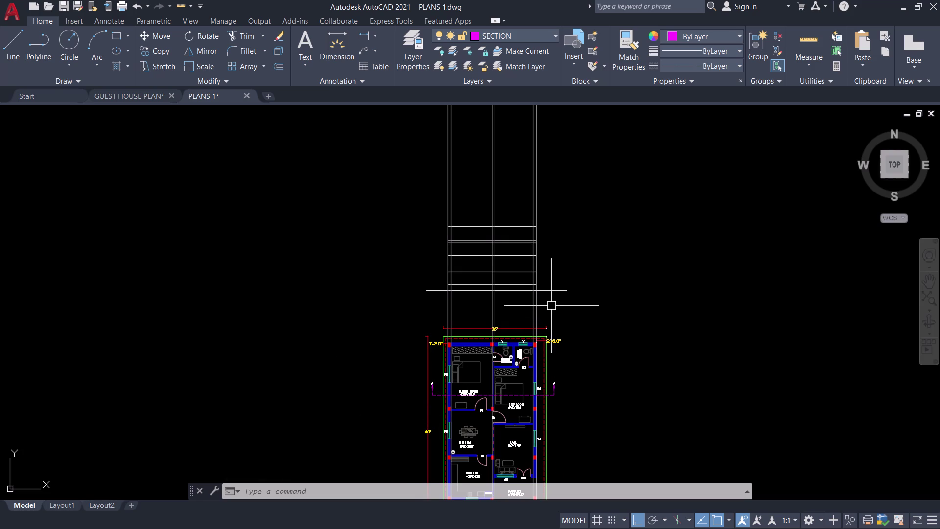
scroll(up, 3)
middle_drag(550, 246, 643, 146)
click(540, 30)
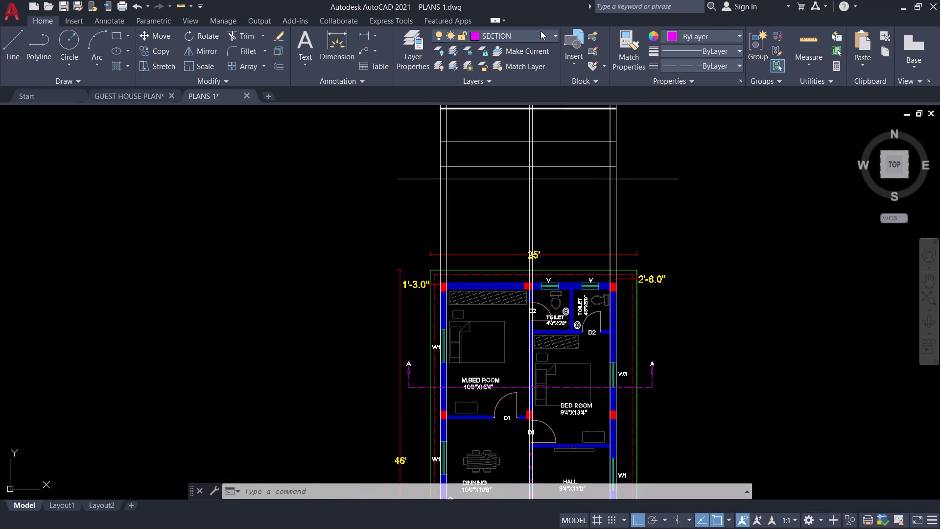
click(512, 122)
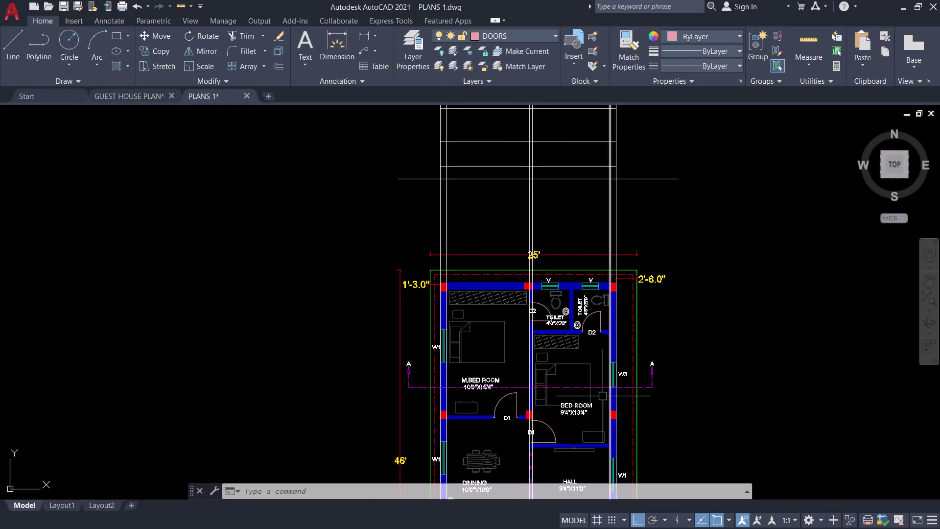